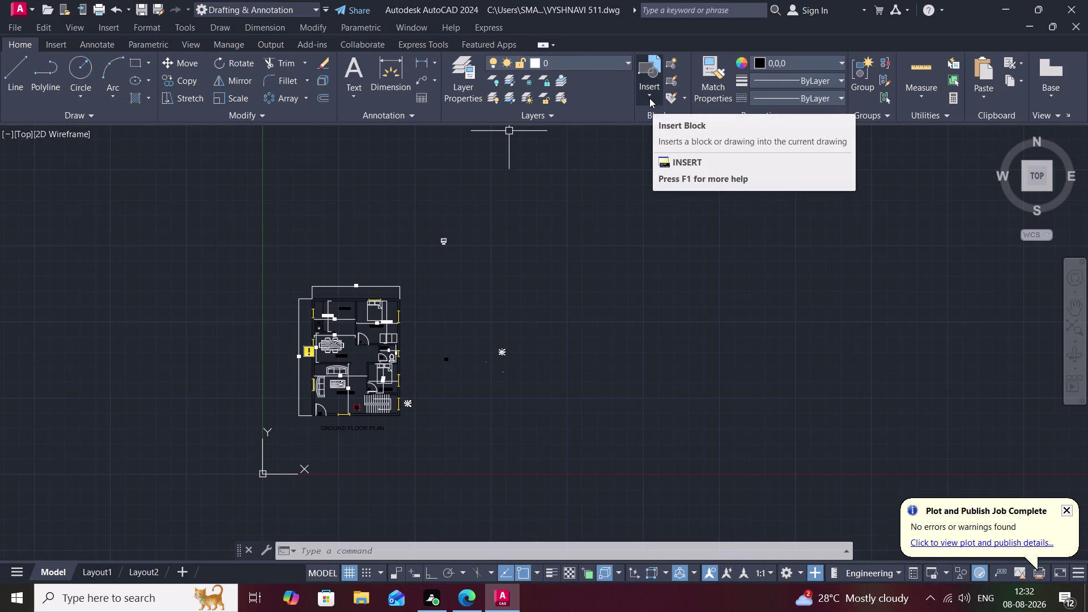
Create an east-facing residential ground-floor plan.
Start the Line command and zoom toward the north-arrow symbol beside the staircase.
scroll(down, 3)
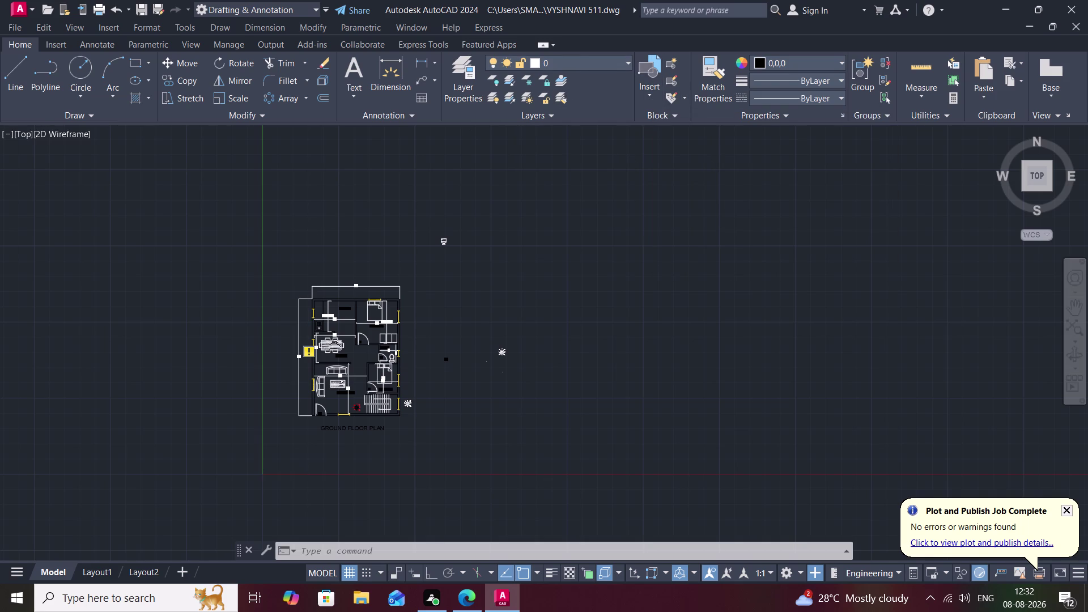
scroll(up, 3)
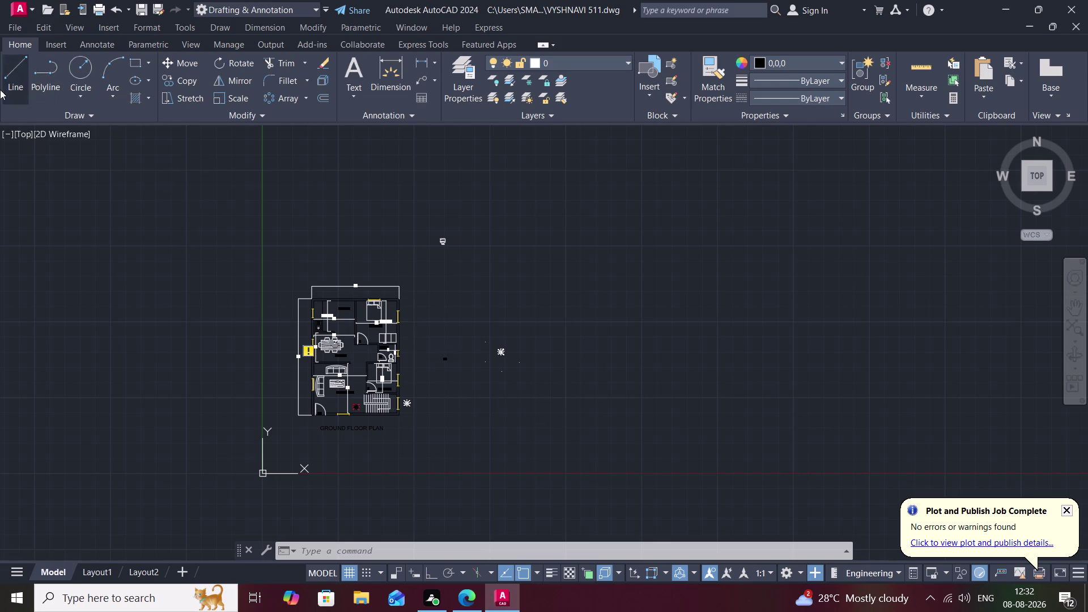
click(8, 72)
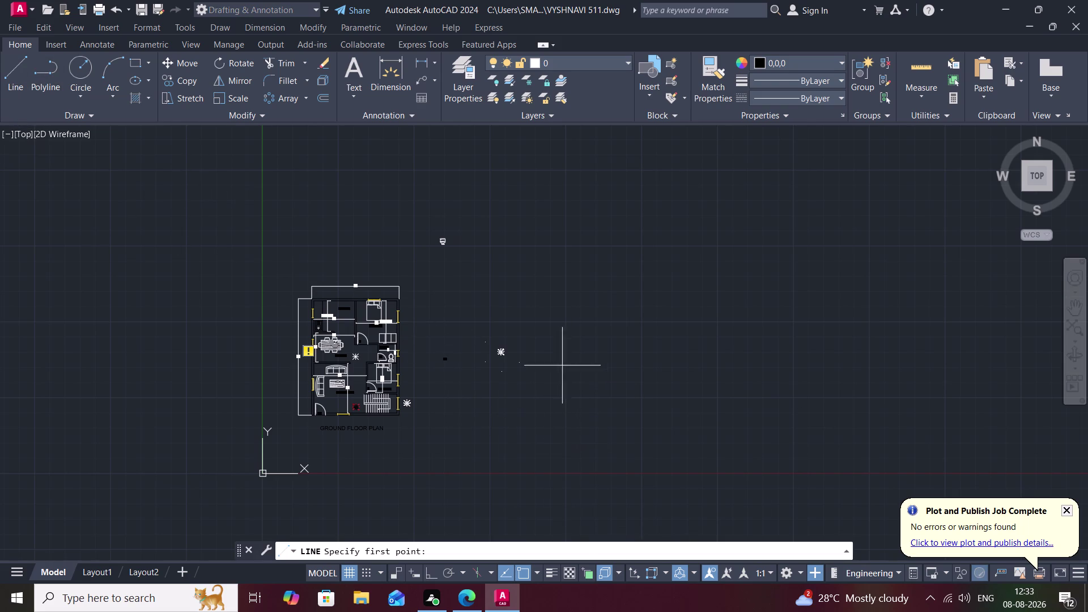
scroll(down, 3)
scroll(up, 3)
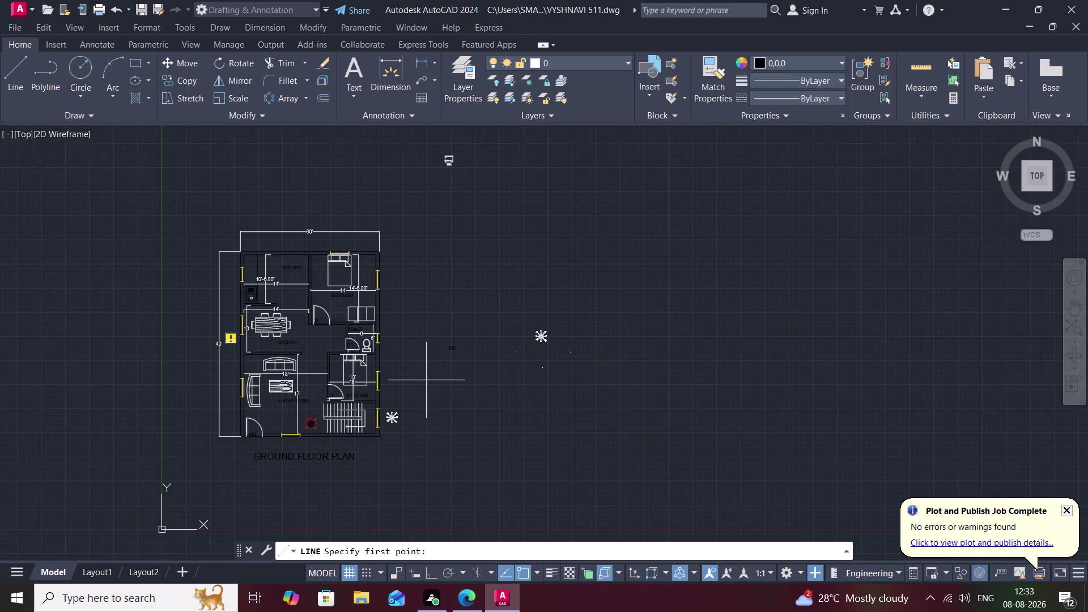
scroll(up, 3)
scroll(up, 3)
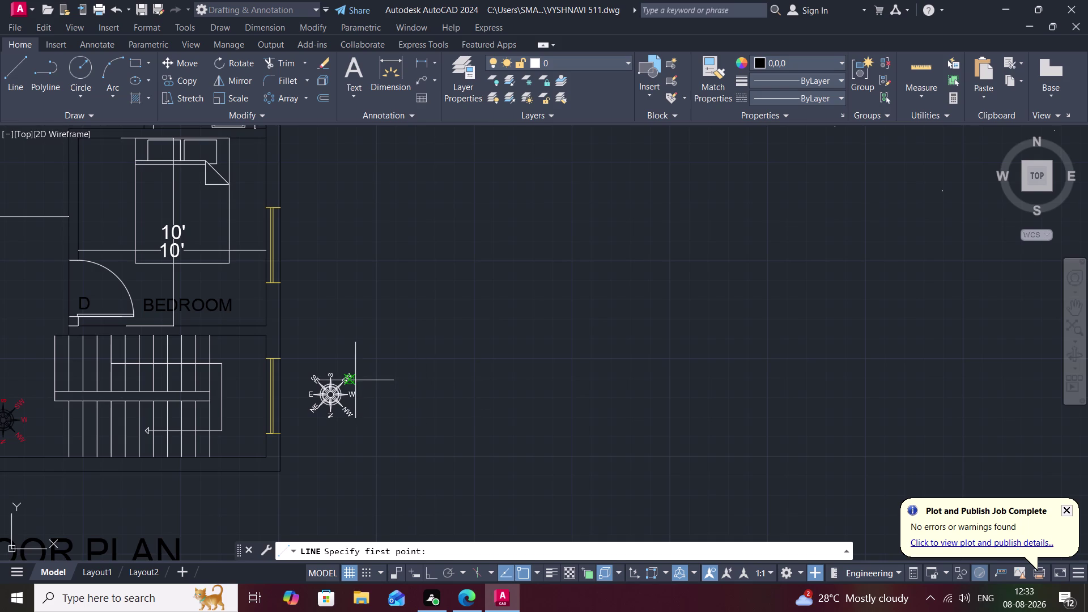
Cancel the unfinished line and make a first attempt at selecting the compass symbol.
drag(296, 375, 296, 374)
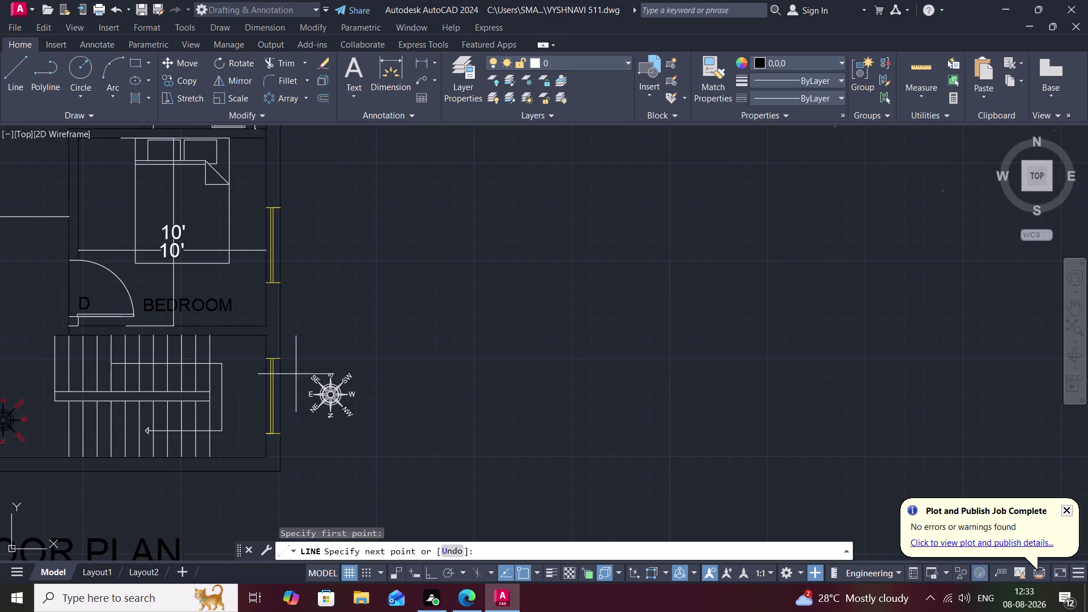
drag(295, 374, 395, 428)
key(Escape)
click(834, 62)
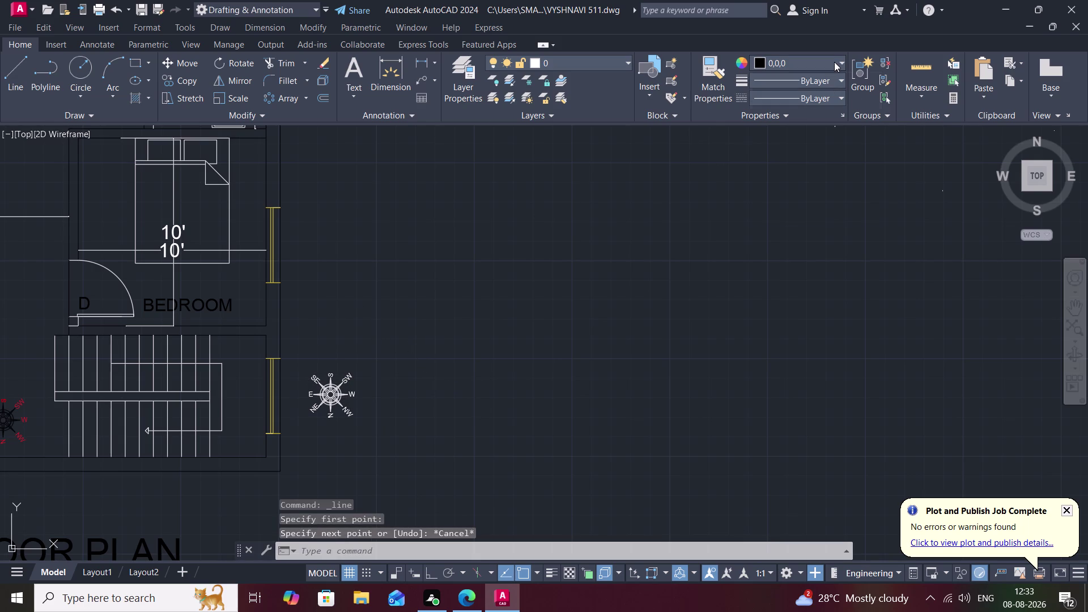
click(757, 85)
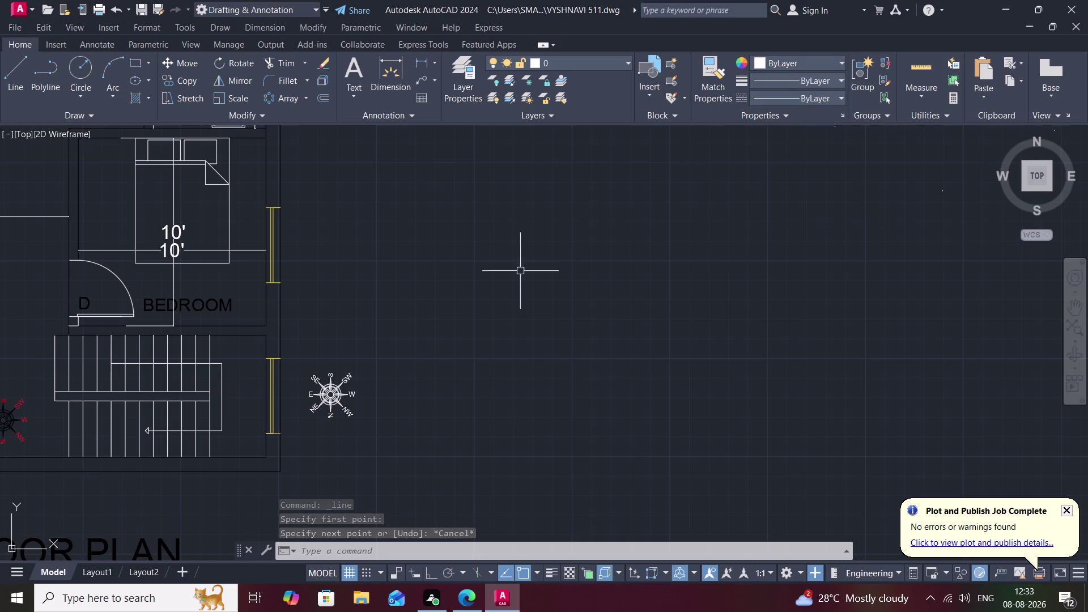
drag(292, 357, 426, 374)
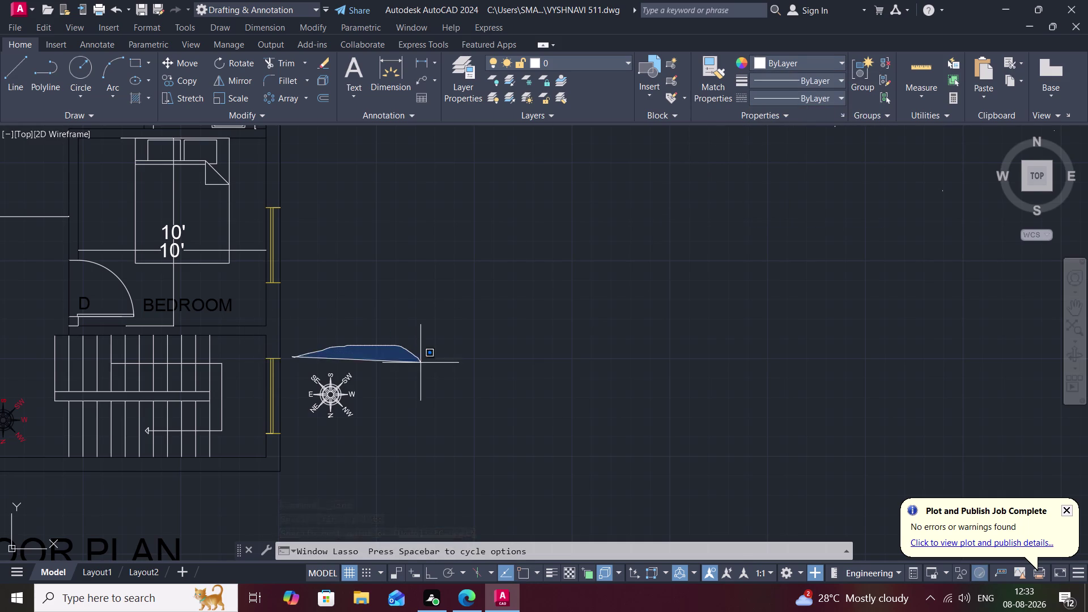
drag(425, 374, 337, 475)
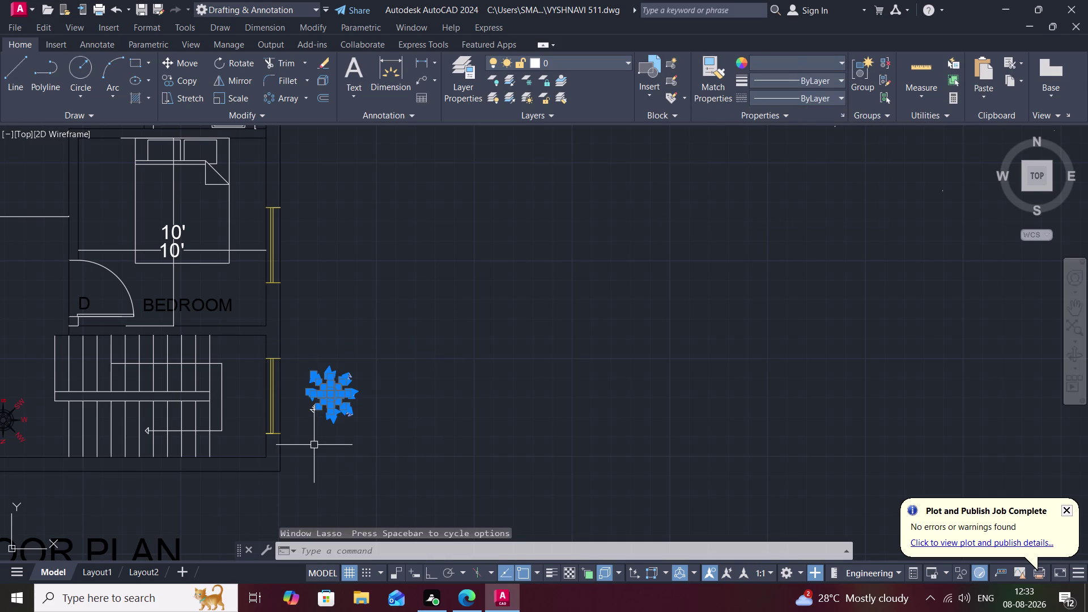
key(Escape)
Lasso-select the compass and rotate it with RO about a picked base point.
drag(298, 367, 394, 341)
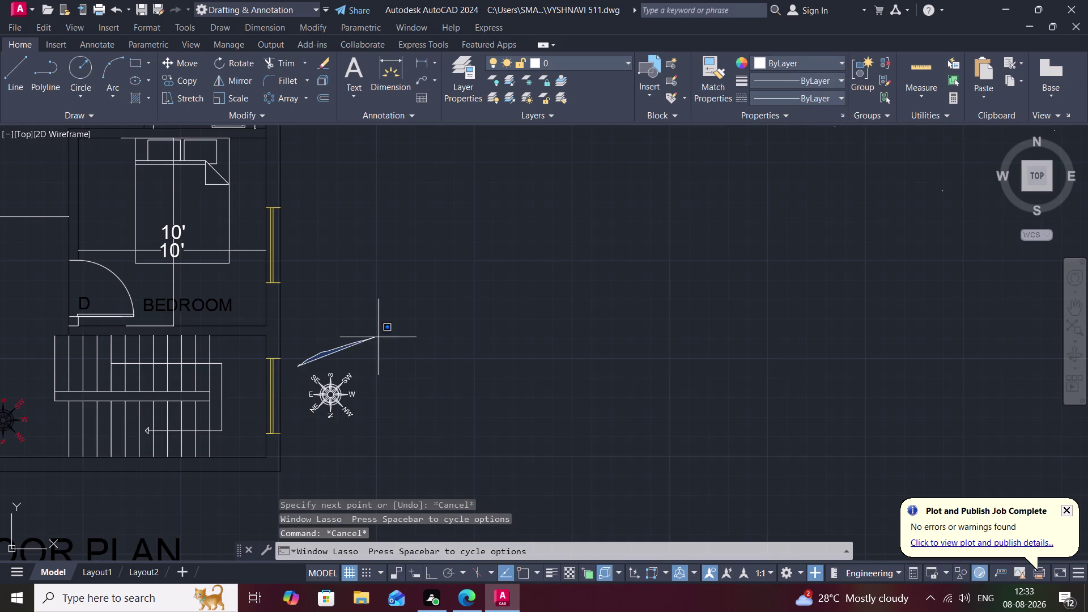
drag(394, 341, 312, 450)
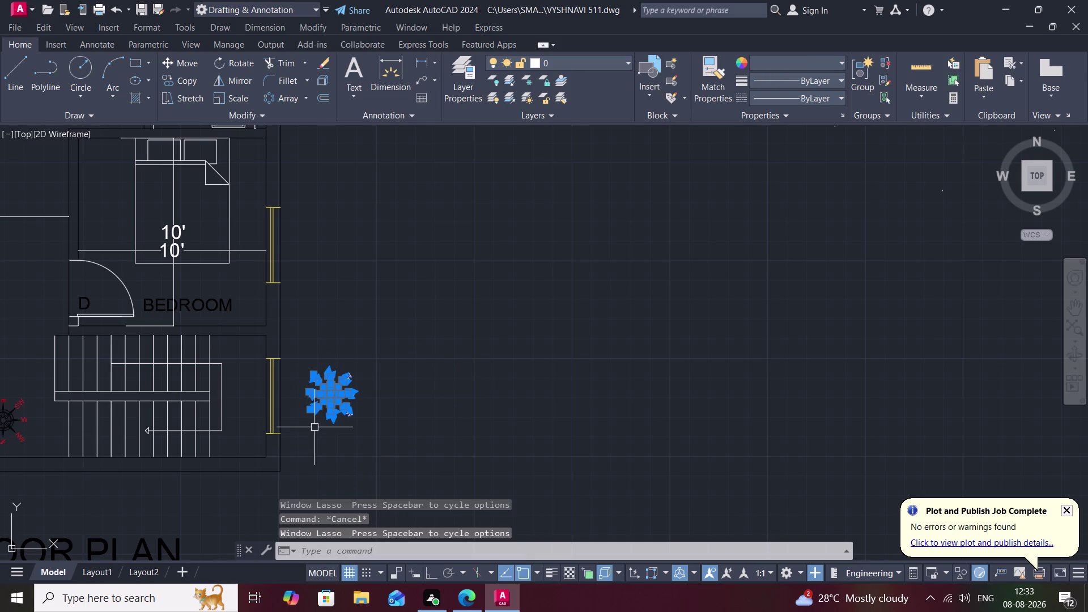
key(r)
key(o)
key(space)
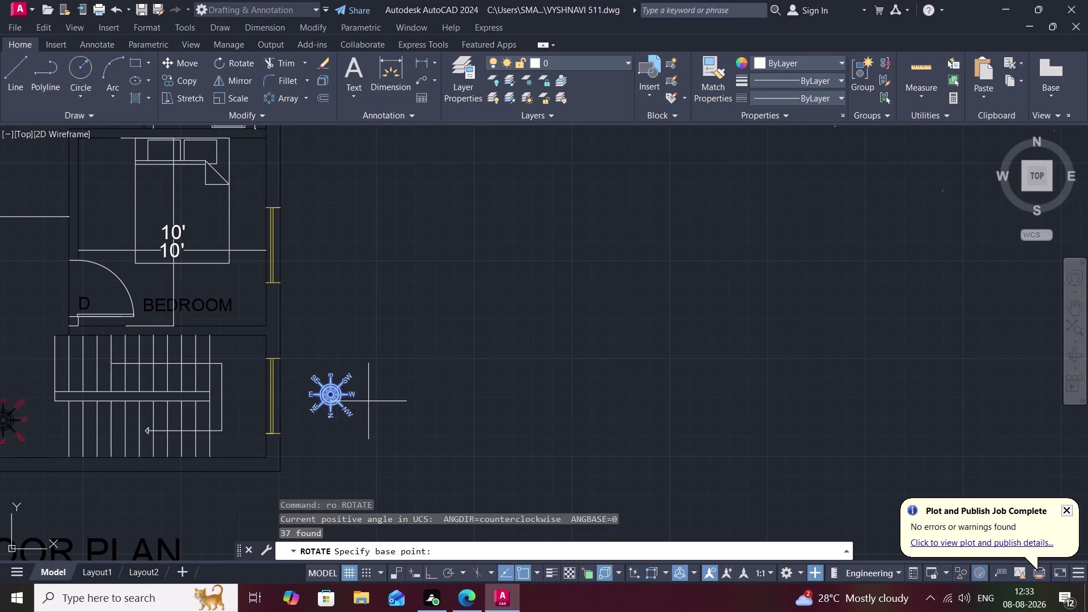
click(351, 395)
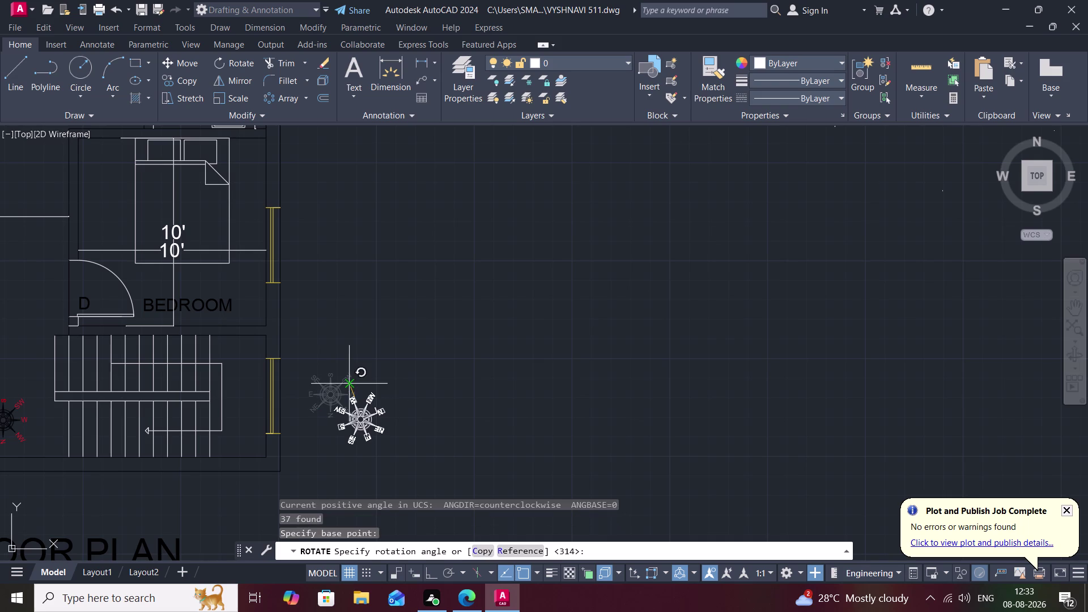
click(351, 353)
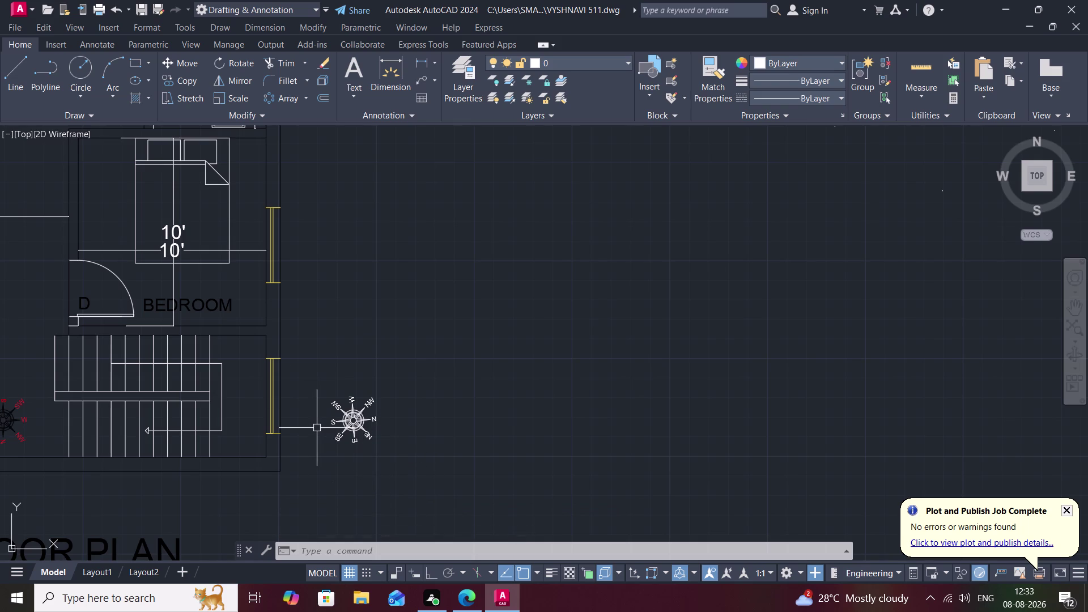
scroll(down, 3)
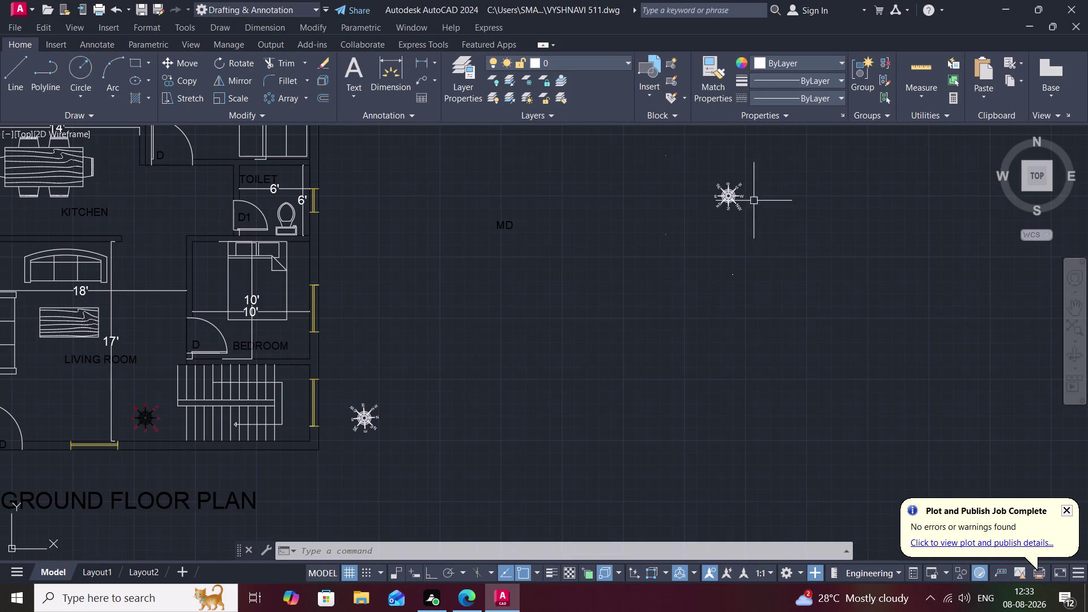
Delete the stray compass symbols near MD.
click(721, 197)
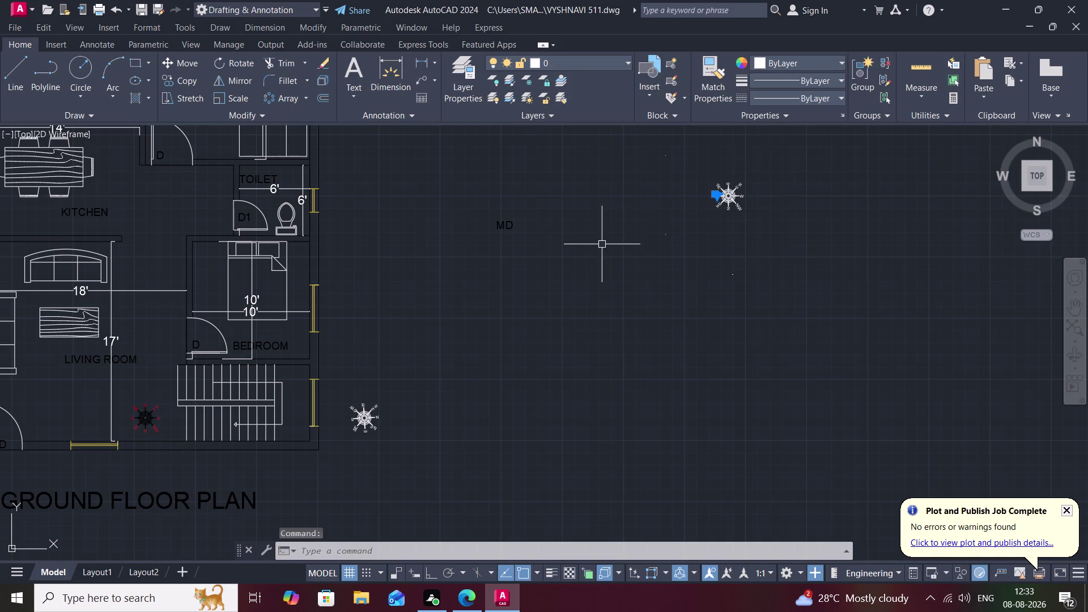
click(507, 227)
key(Delete)
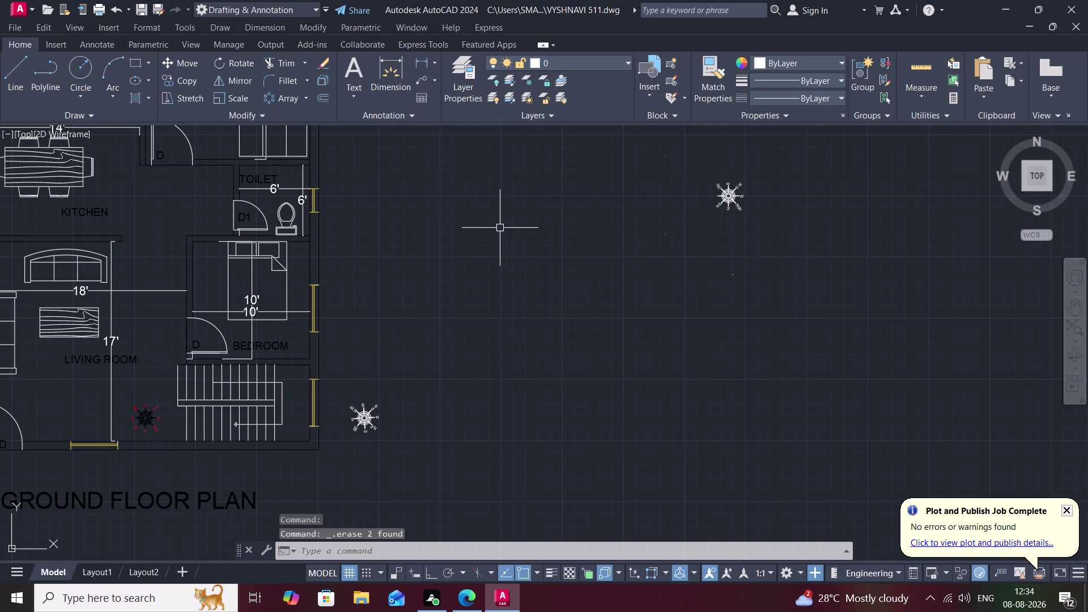
scroll(down, 3)
Reframe the plan and delete the remaining stray symbol right of it.
middle_drag(512, 246, 603, 404)
scroll(down, 3)
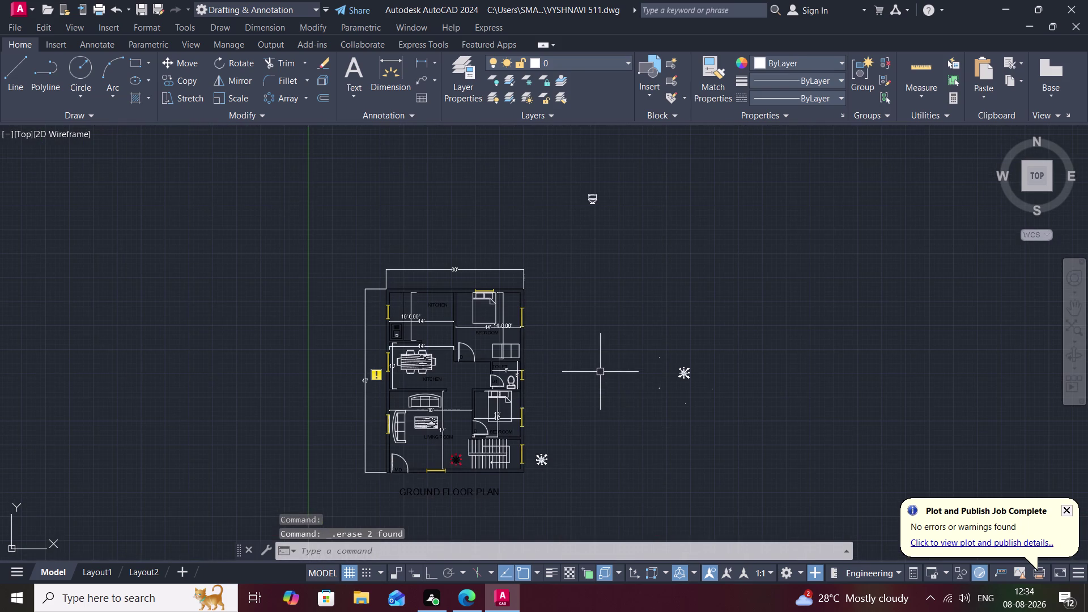
middle_drag(600, 372, 614, 335)
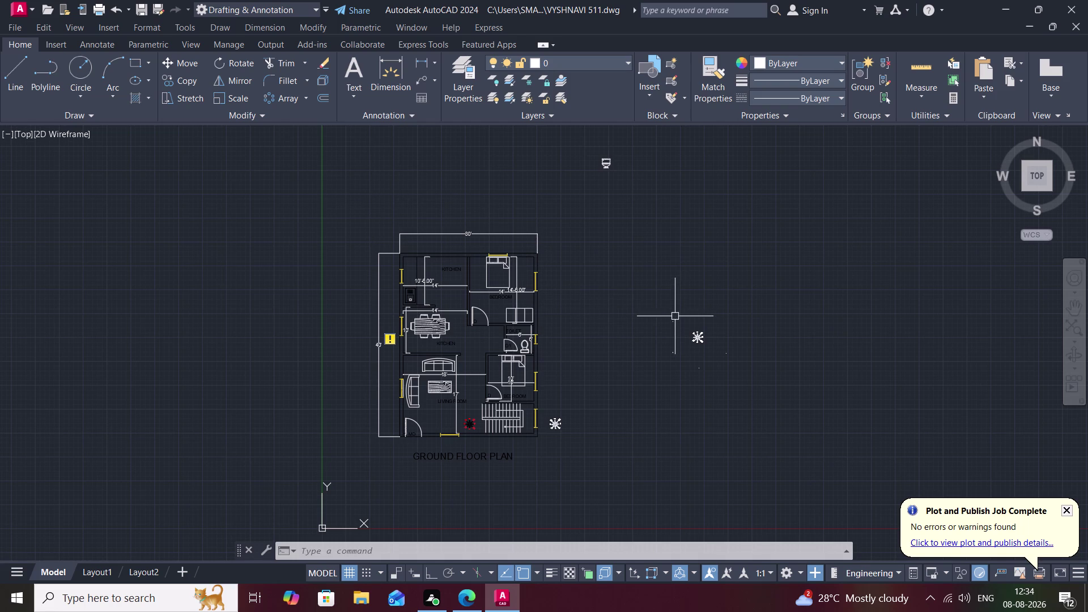
drag(665, 315, 654, 414)
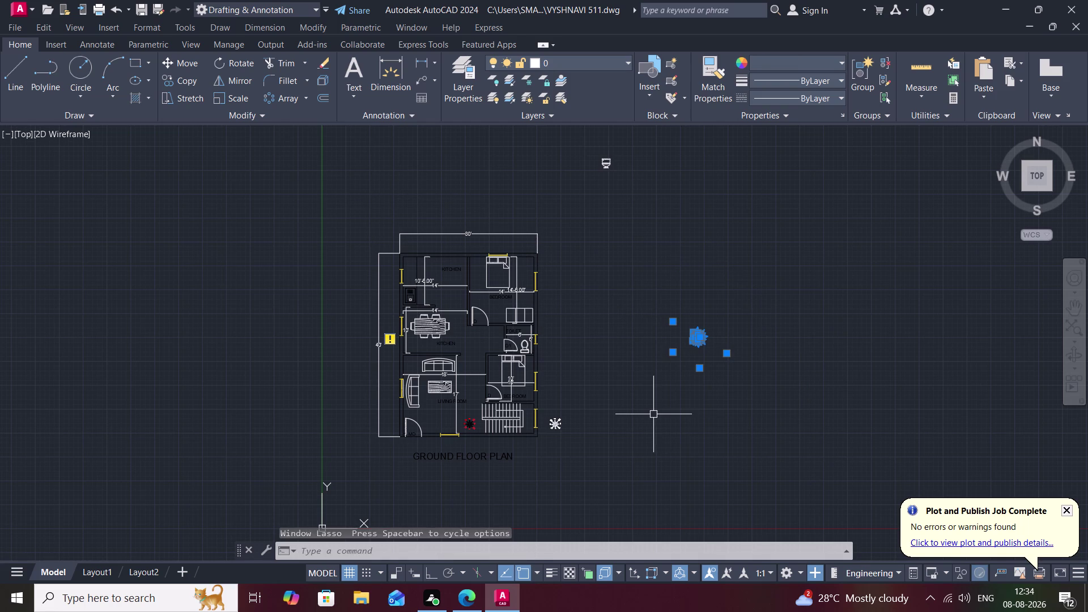
key(Delete)
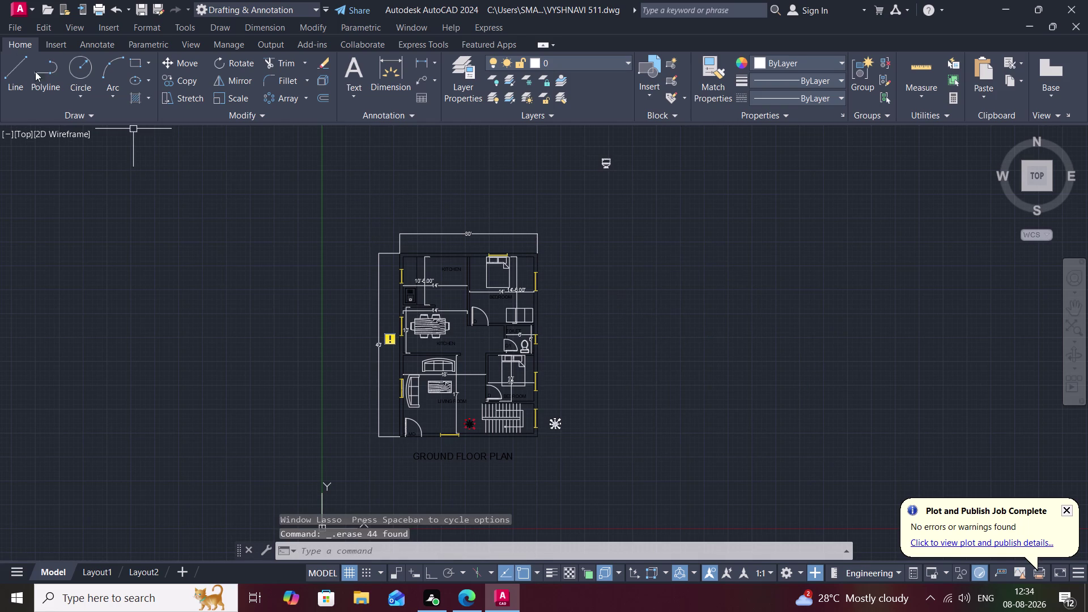
click(143, 66)
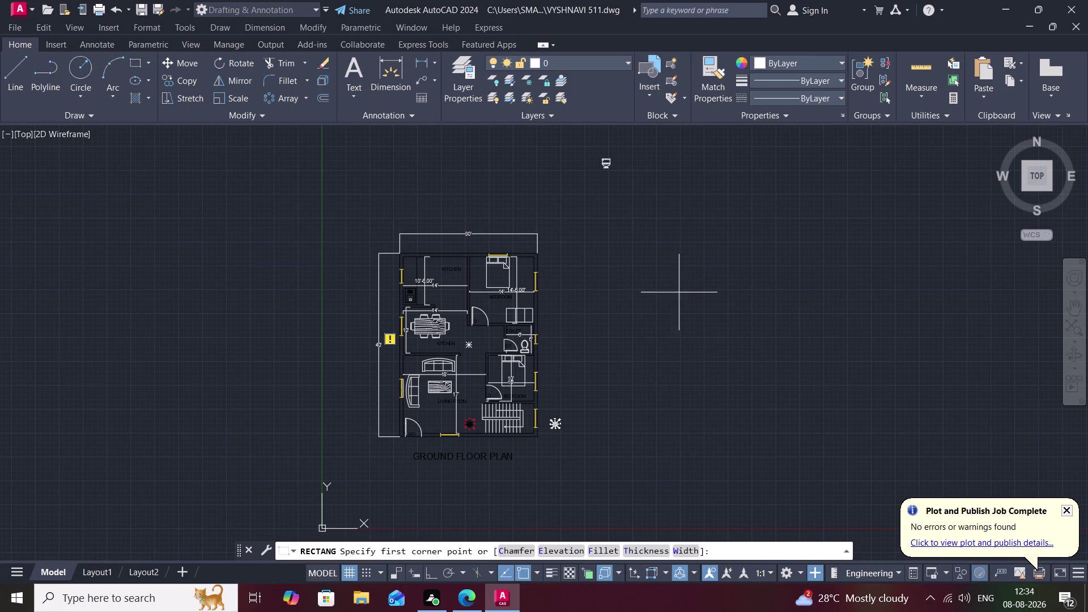
Draw a 30 by 40 rectangle by dimensions right of the floor plan.
click(583, 252)
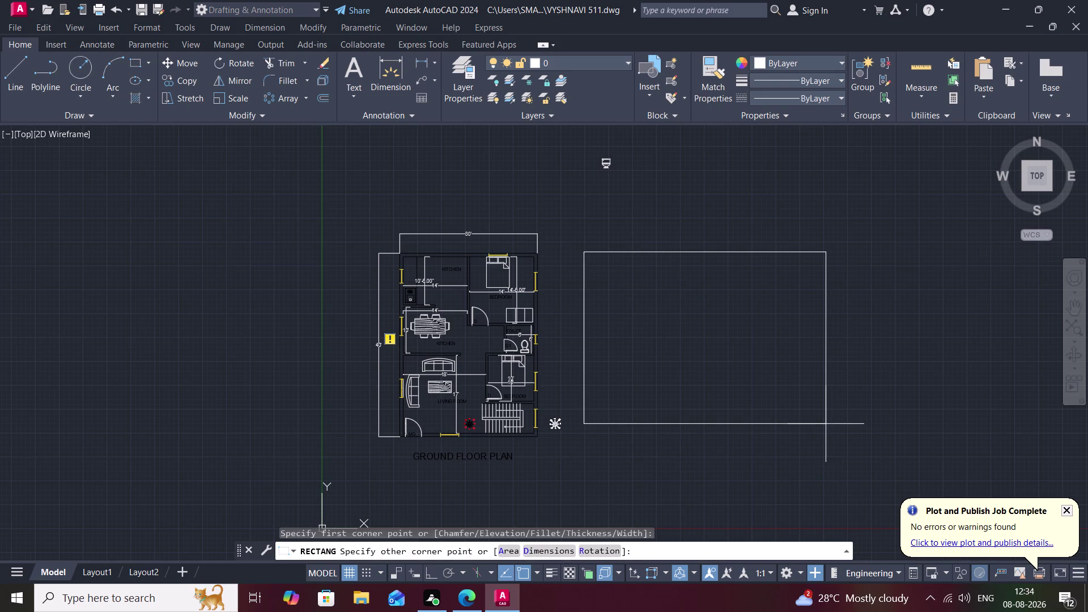
text(d)
key(space)
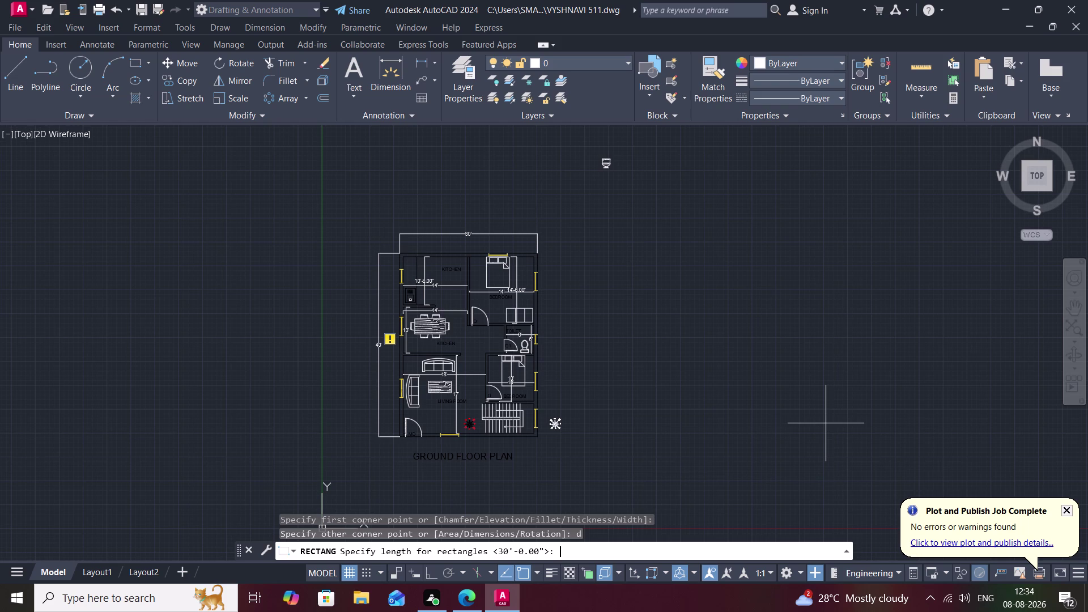
key(space)
key(space)
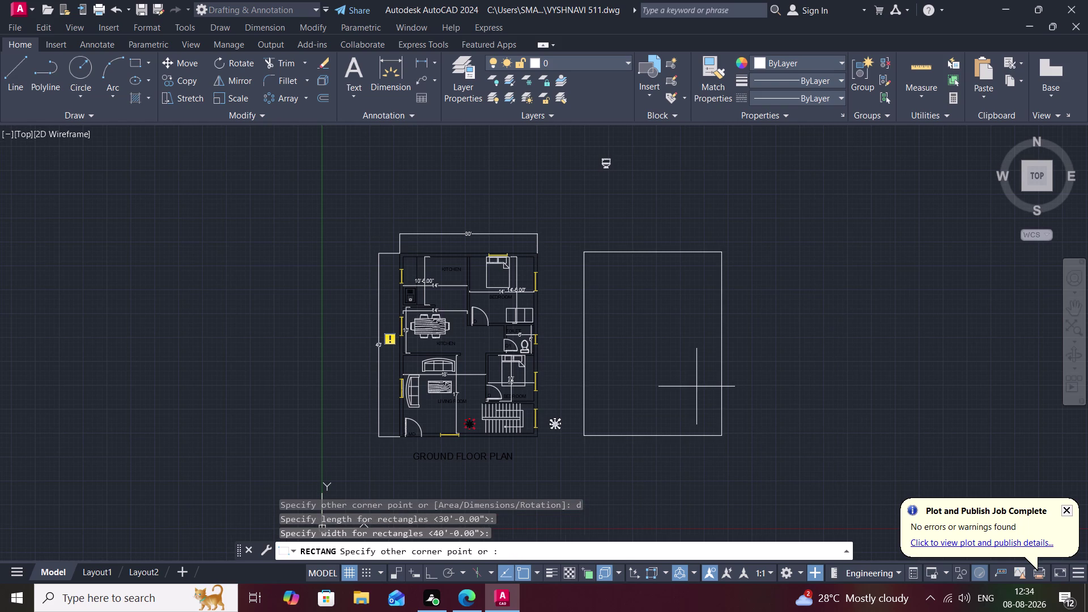
click(676, 378)
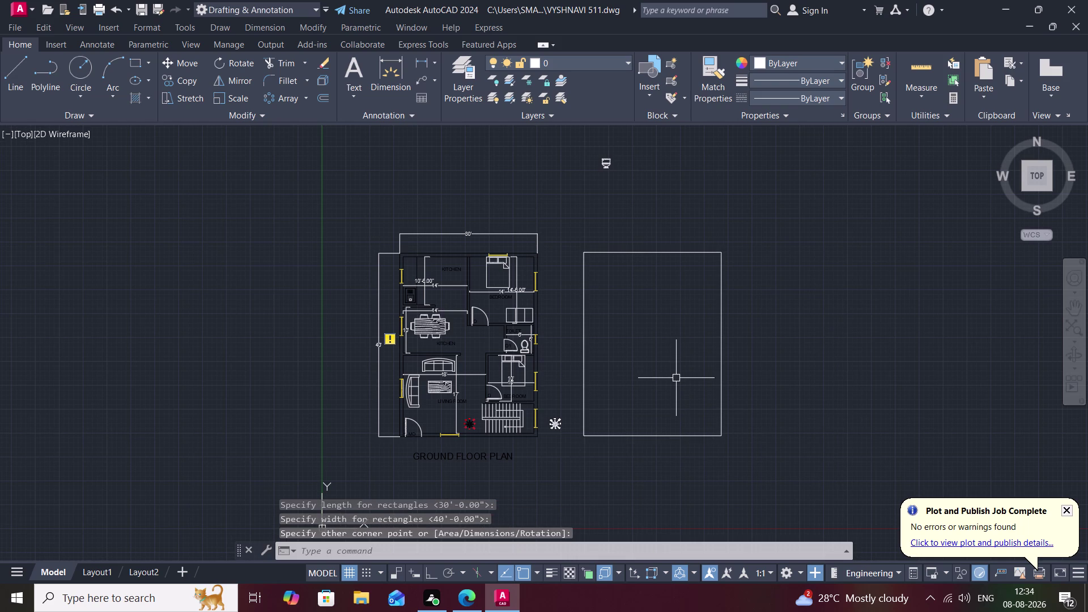
text(o)
key(space)
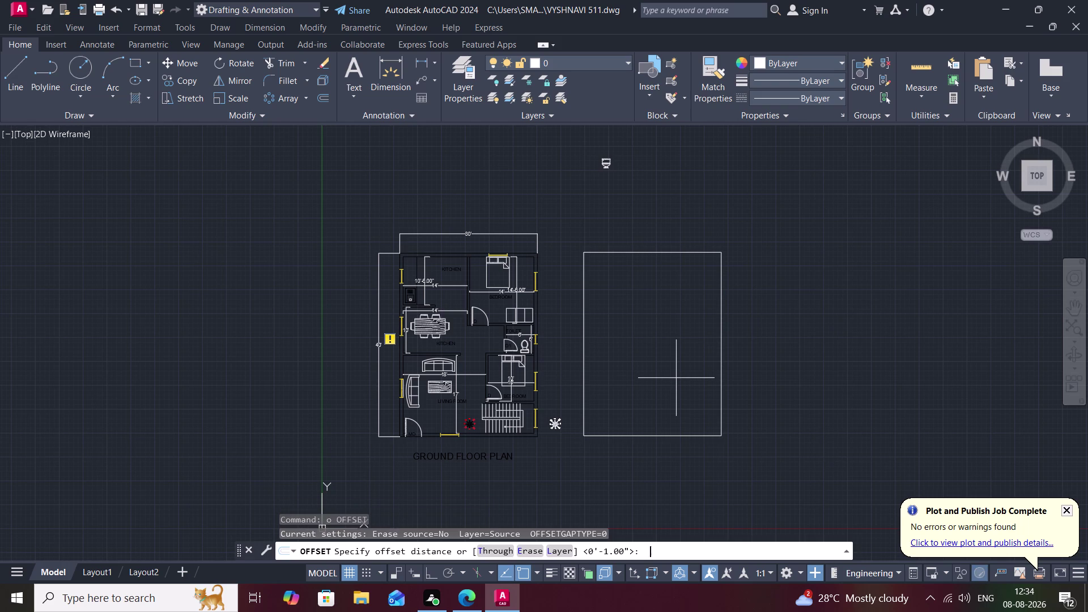
Offset the rectangle 9 inches inward to create the inner boundary.
key(9)
key(shift+quotedbl)
key(space)
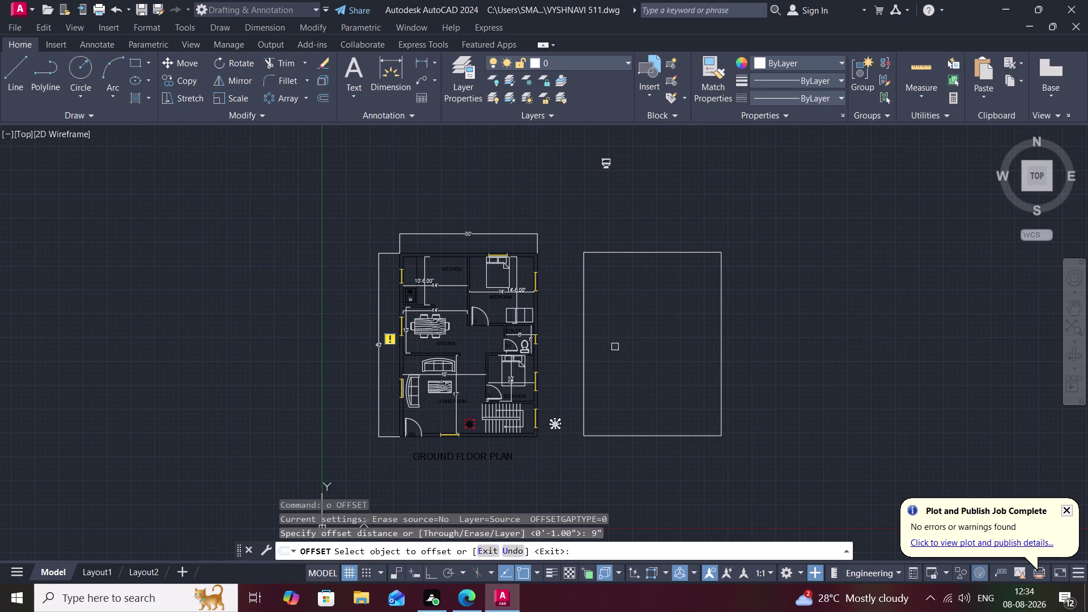
click(583, 341)
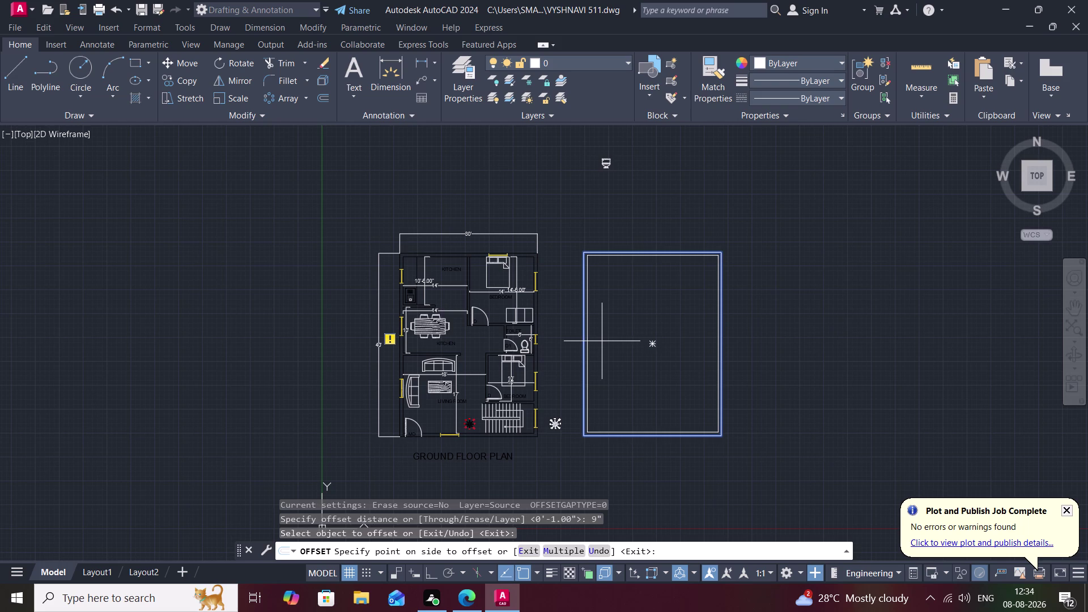
click(602, 341)
Recentre the view over both drawings and cancel the still-running offset.
scroll(up, 3)
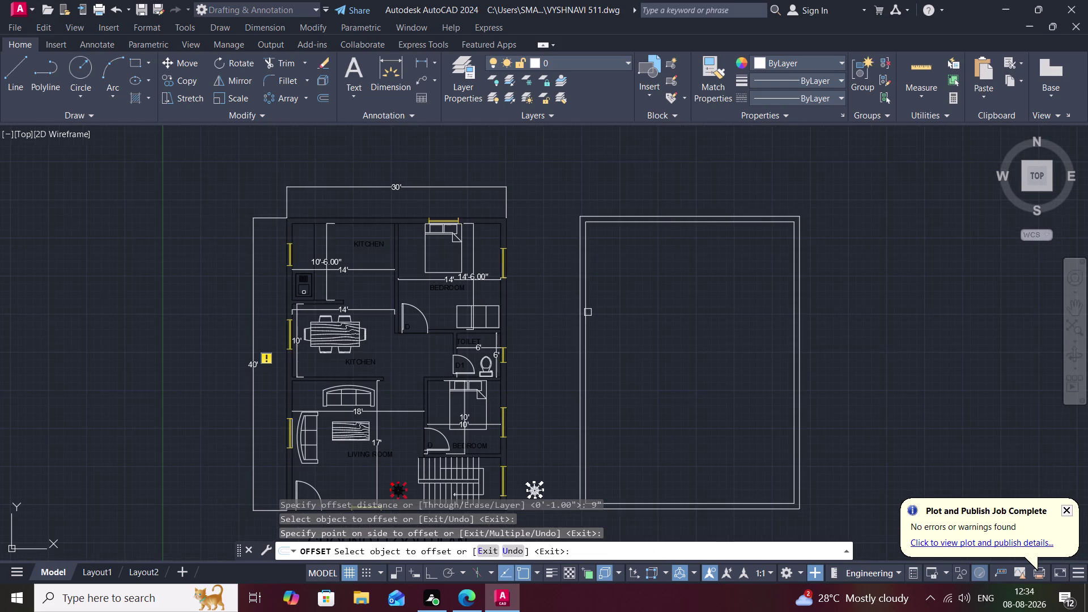
middle_drag(595, 310, 569, 290)
scroll(up, 3)
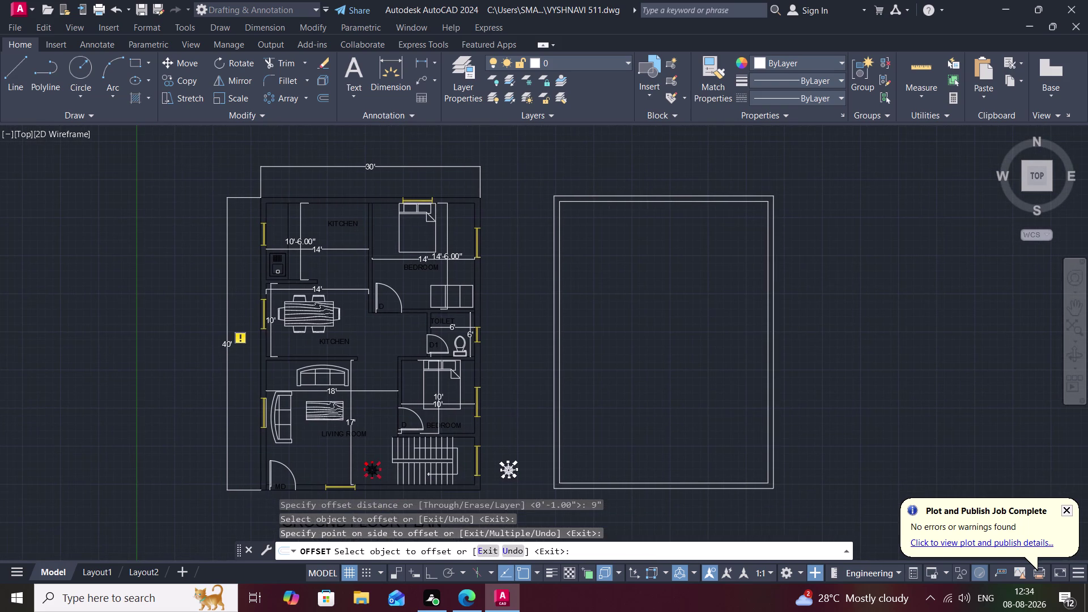
scroll(down, 3)
middle_drag(700, 294, 699, 271)
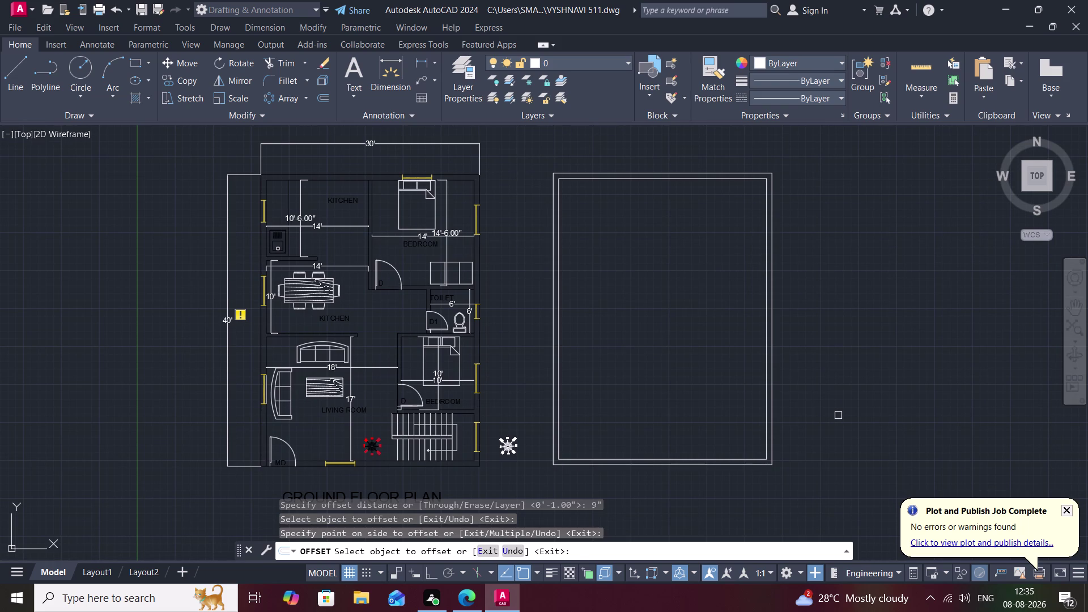
text(br)
key(space)
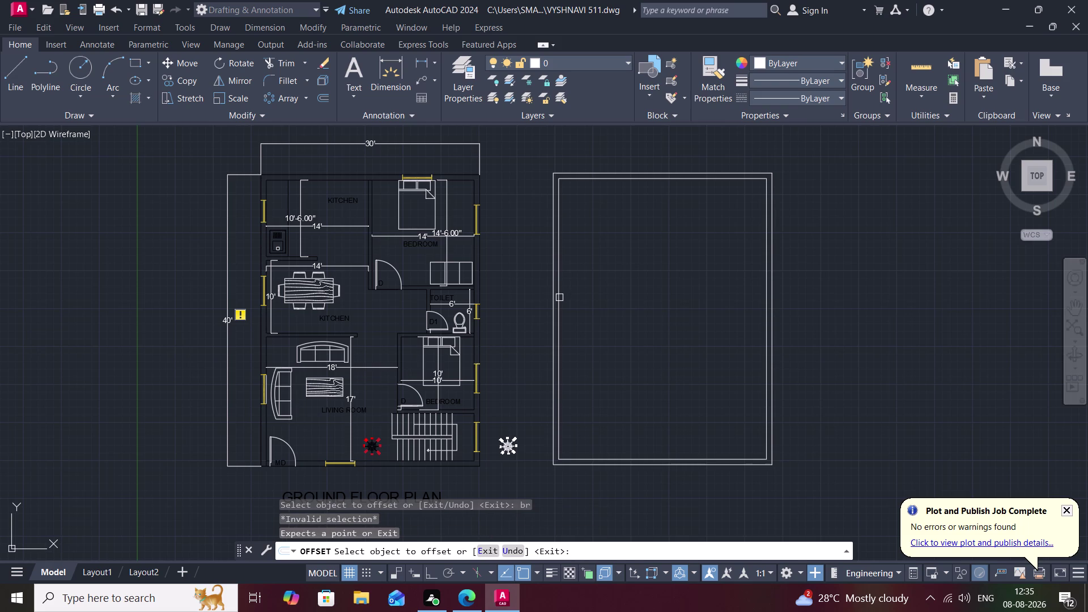
key(Escape)
Launch BREAKATPOINT and break the inner rectangle at its top-left corner.
key(b)
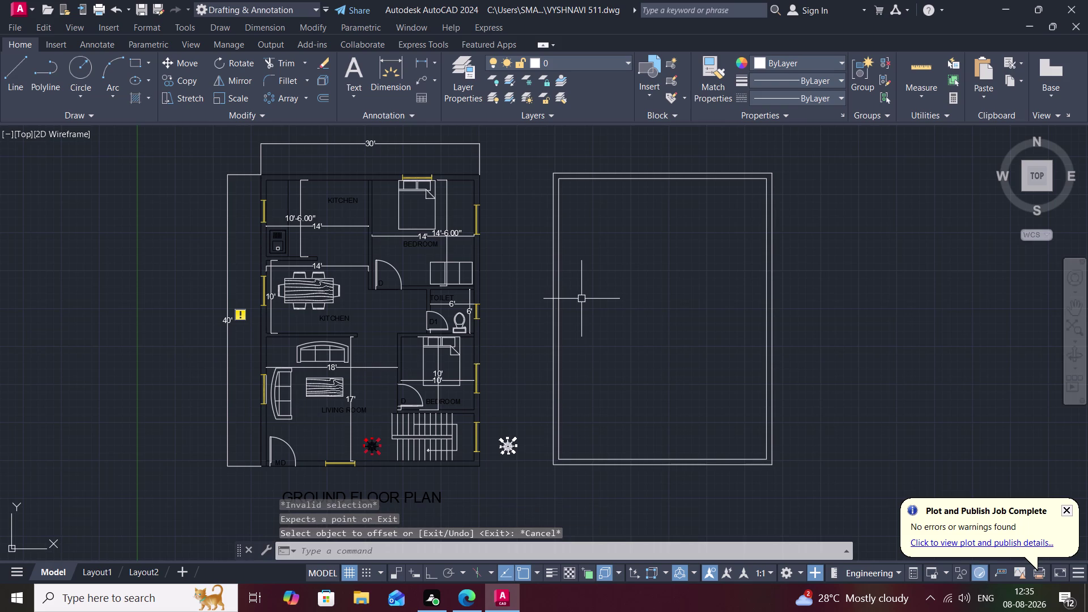
key(r)
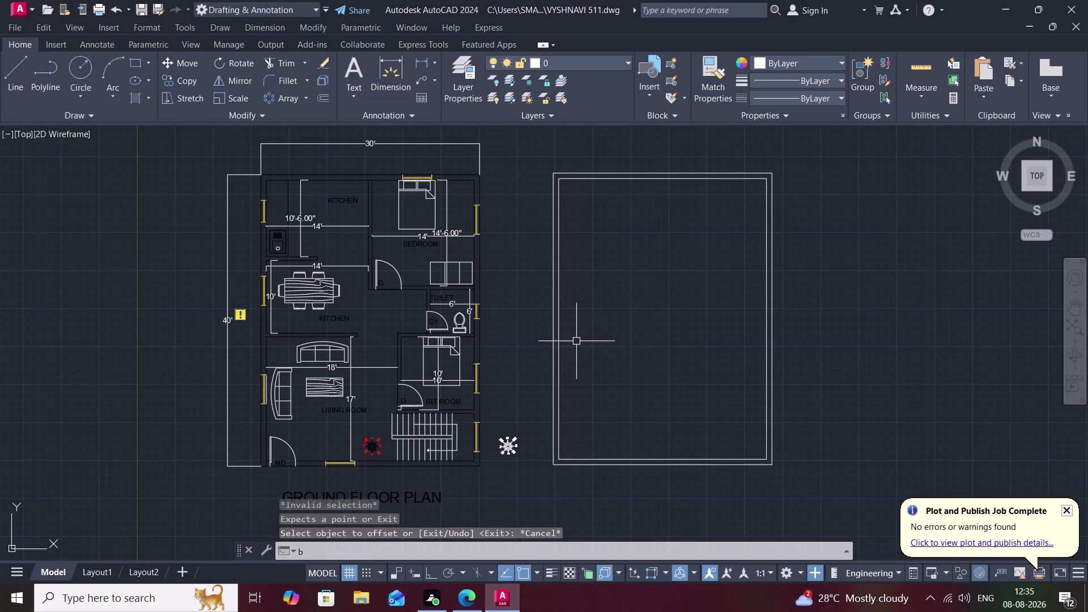
click(358, 557)
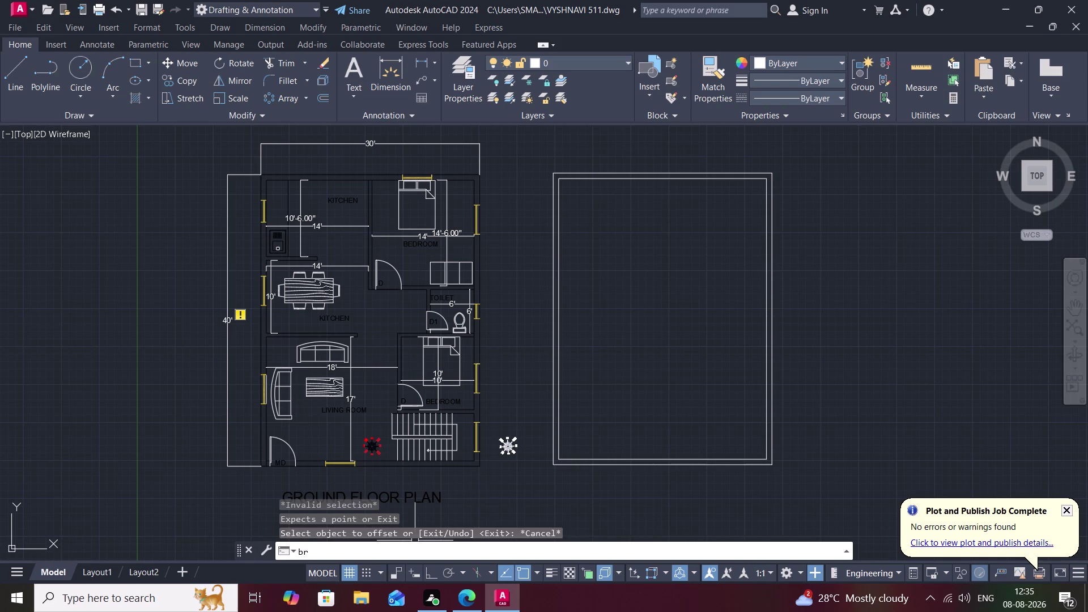
key(e)
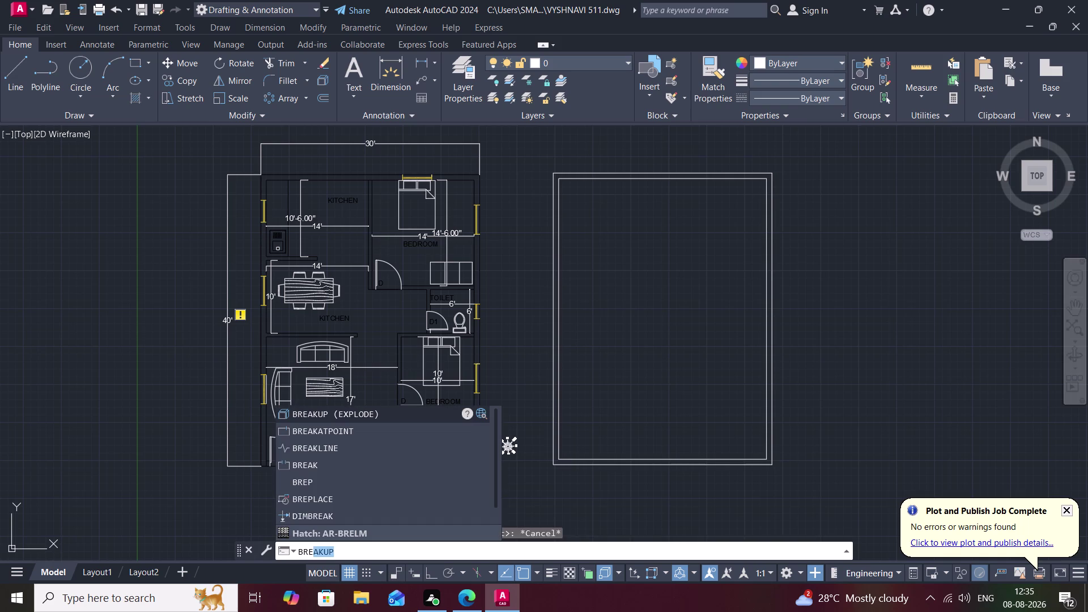
text(ak)
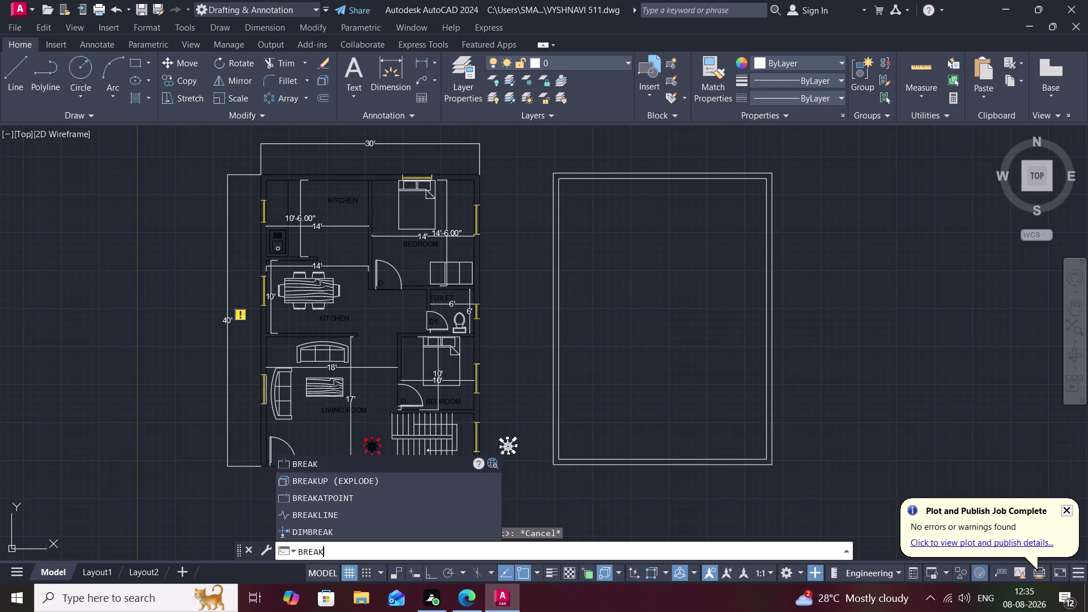
click(356, 500)
click(558, 420)
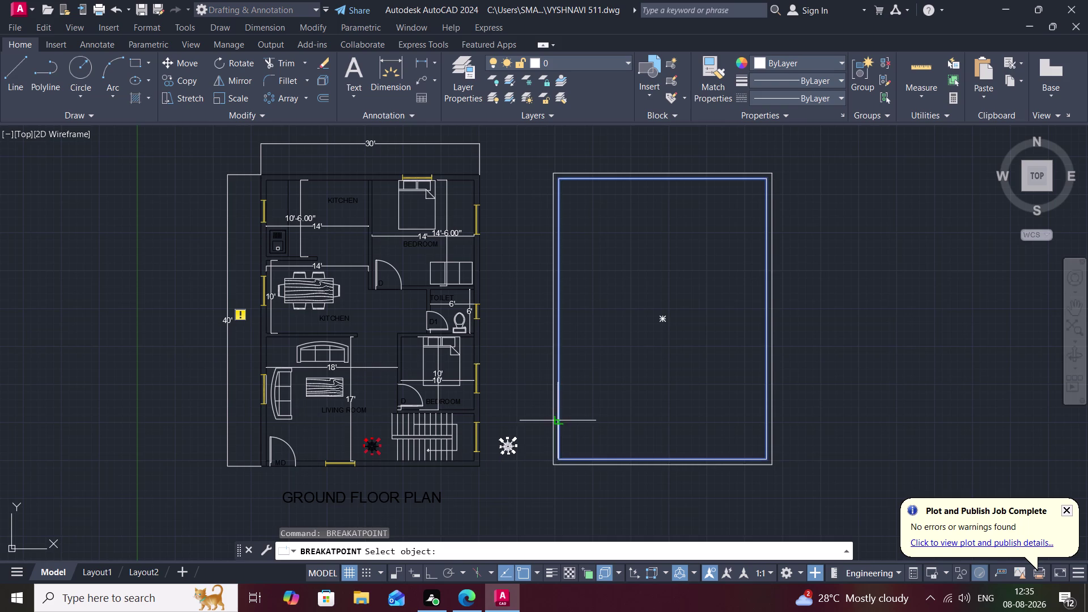
click(557, 179)
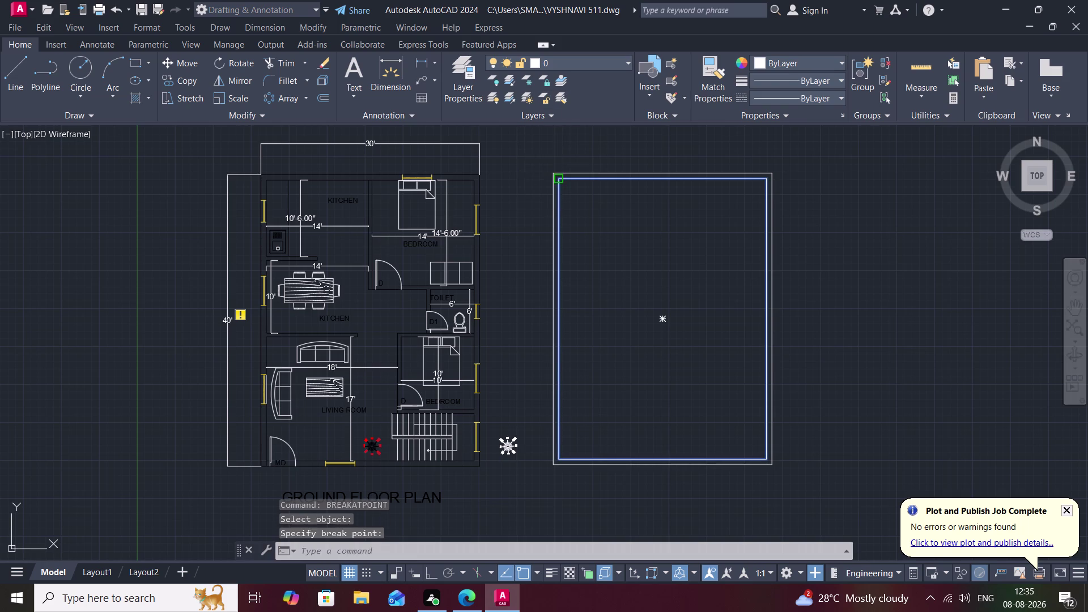
Break the inner rectangle at its top-right and bottom-right corners.
key(space)
click(600, 178)
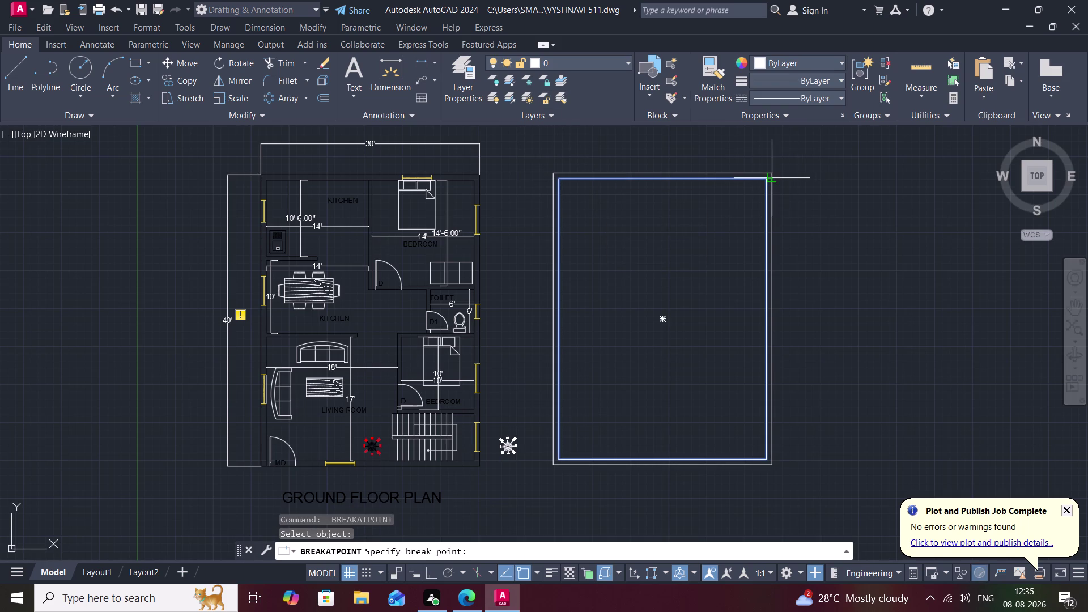
click(761, 183)
key(space)
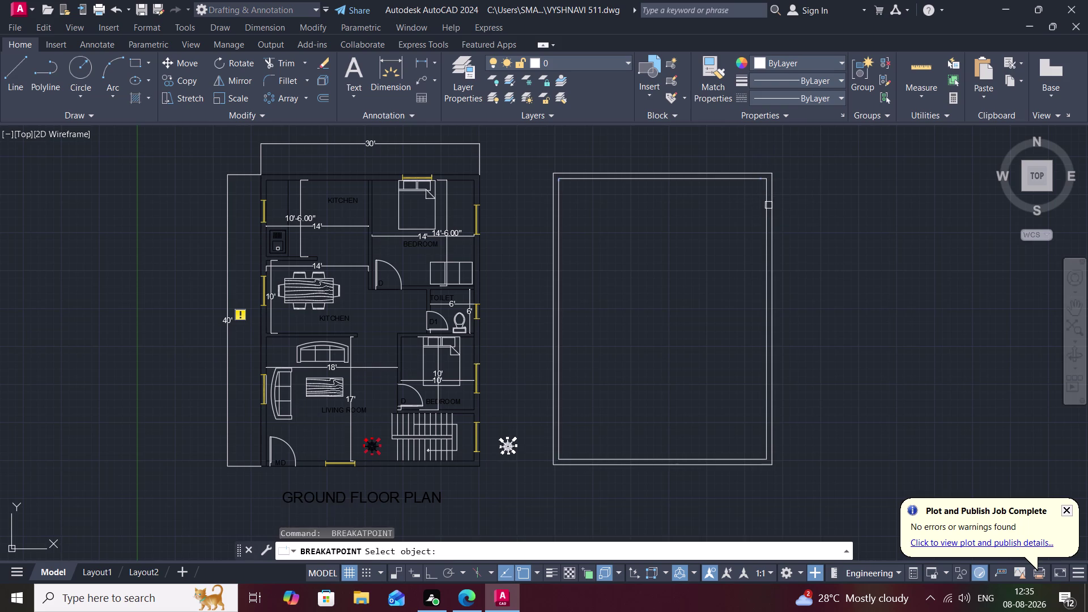
click(769, 205)
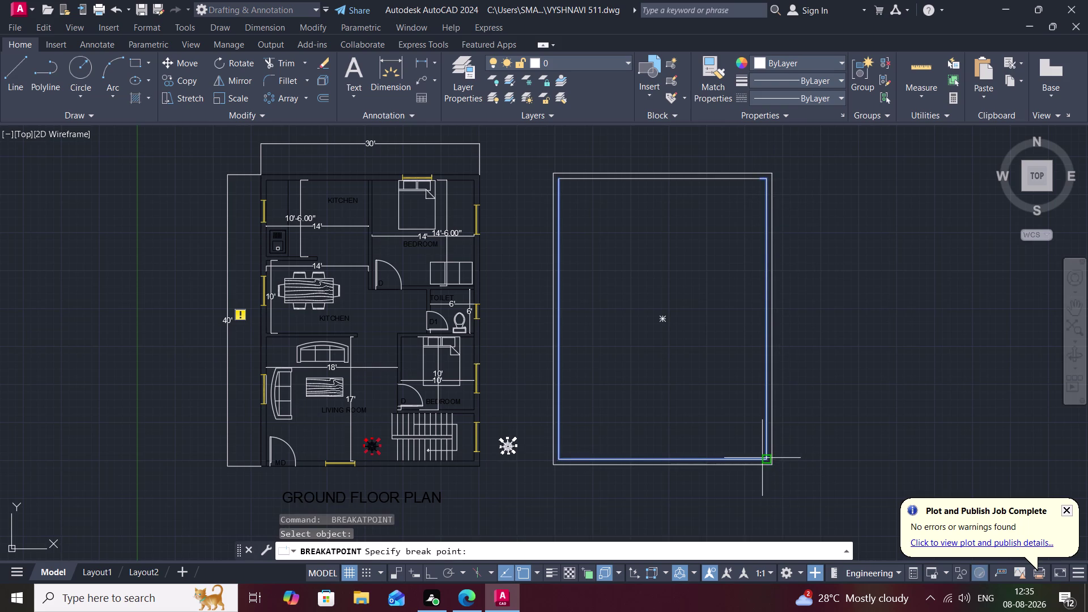
click(762, 458)
Break the inner line again at the top-right corner and reframe the view.
key(space)
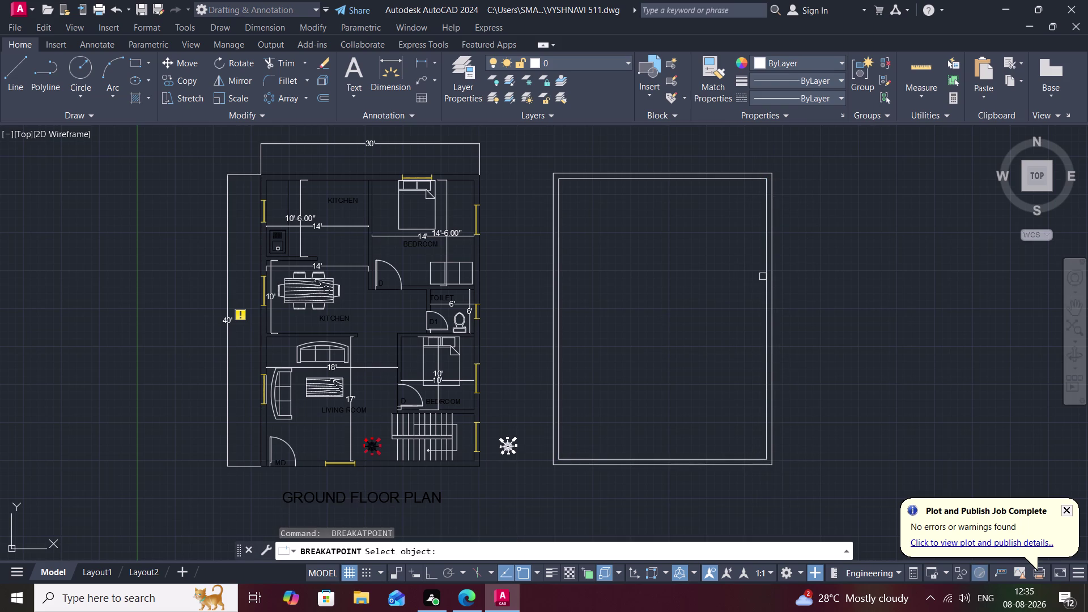
click(767, 280)
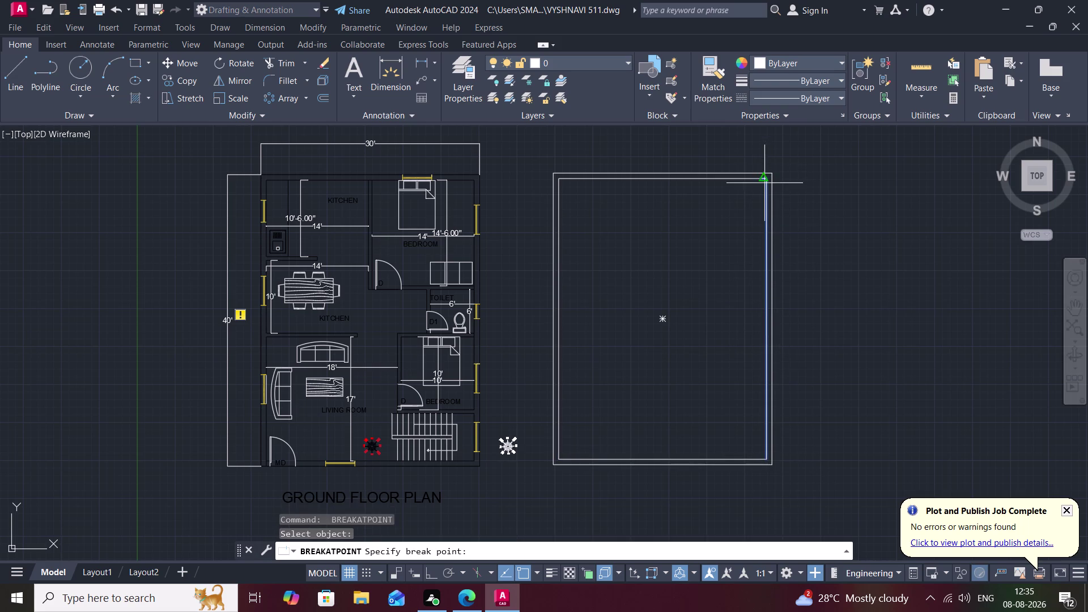
scroll(up, 3)
click(766, 152)
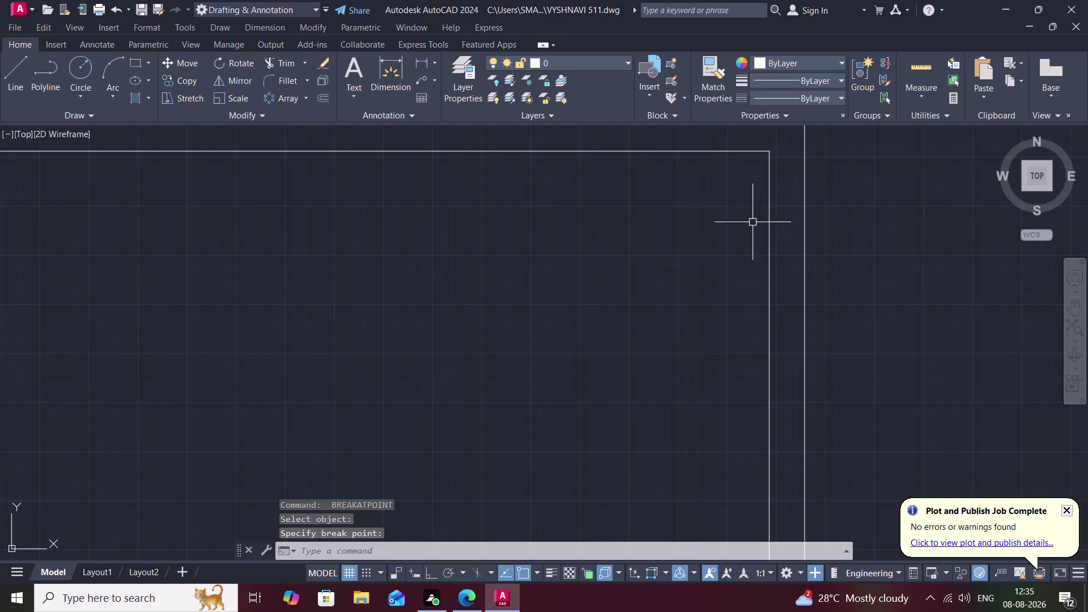
key(space)
scroll(down, 3)
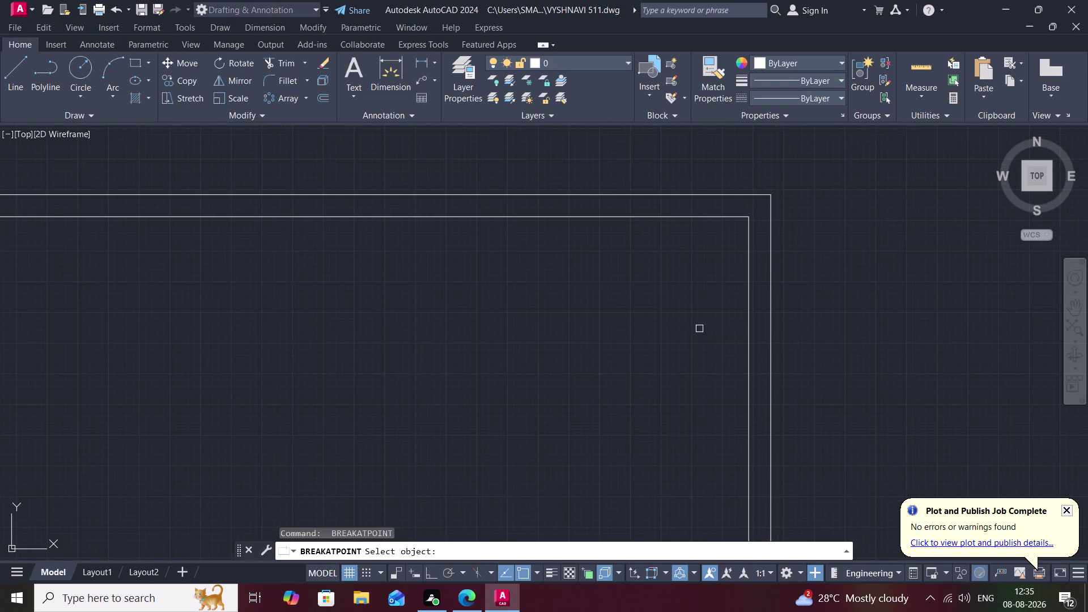
middle_drag(704, 329, 875, 272)
scroll(down, 3)
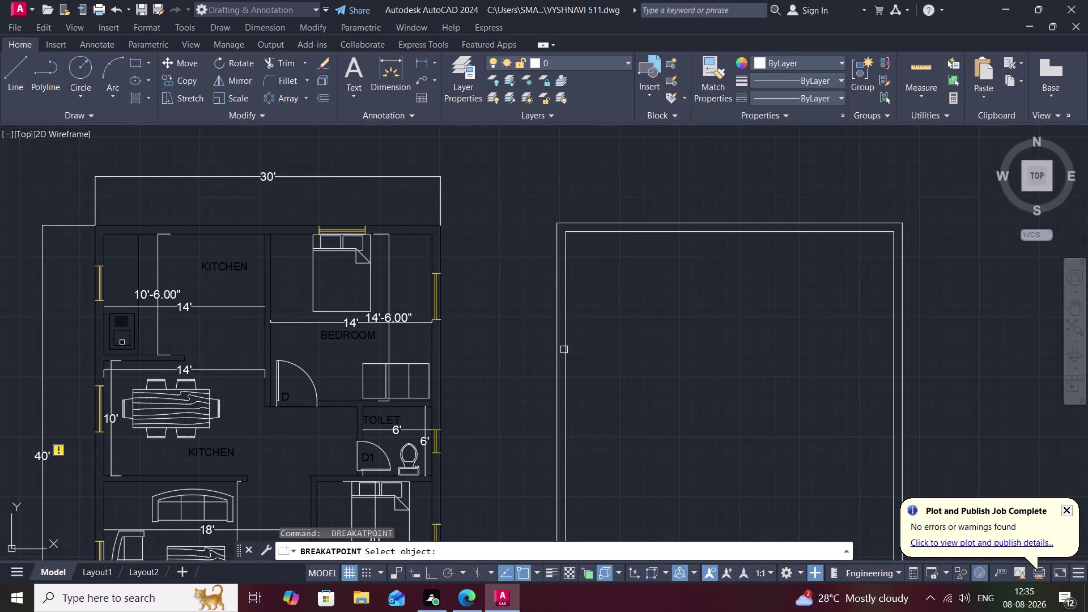
Break the inner line at its bottom-left corner, then cancel the last break.
click(566, 352)
middle_drag(617, 339, 602, 125)
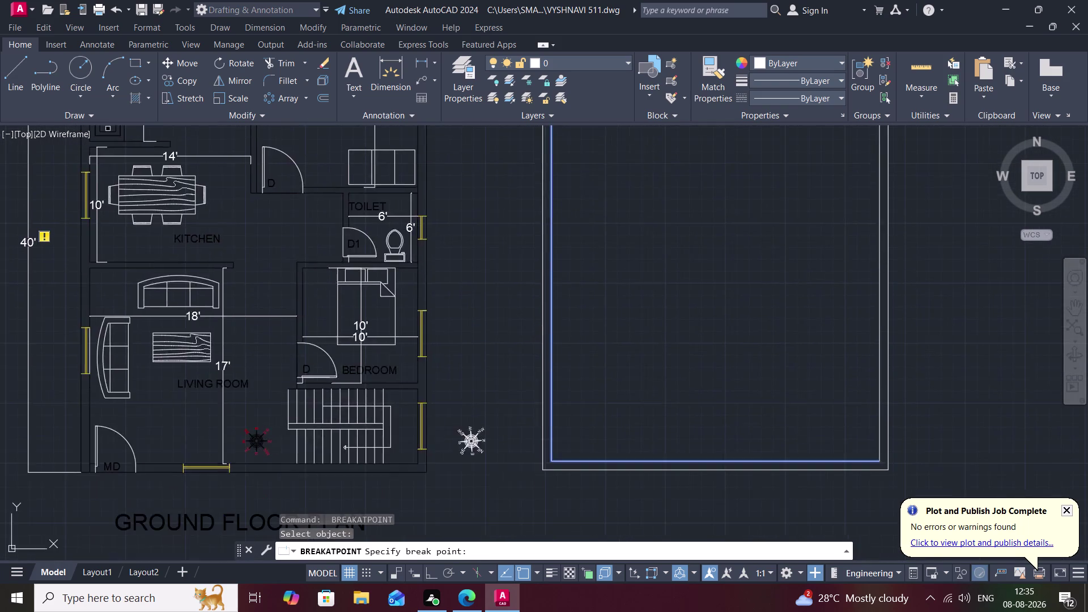
scroll(down, 3)
scroll(up, 3)
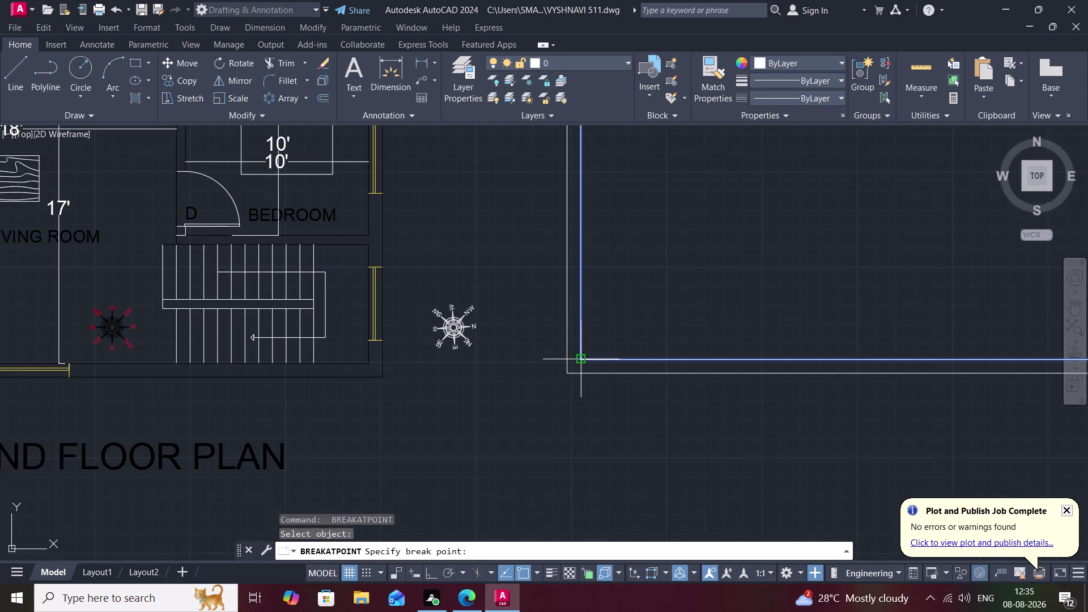
click(580, 358)
scroll(down, 3)
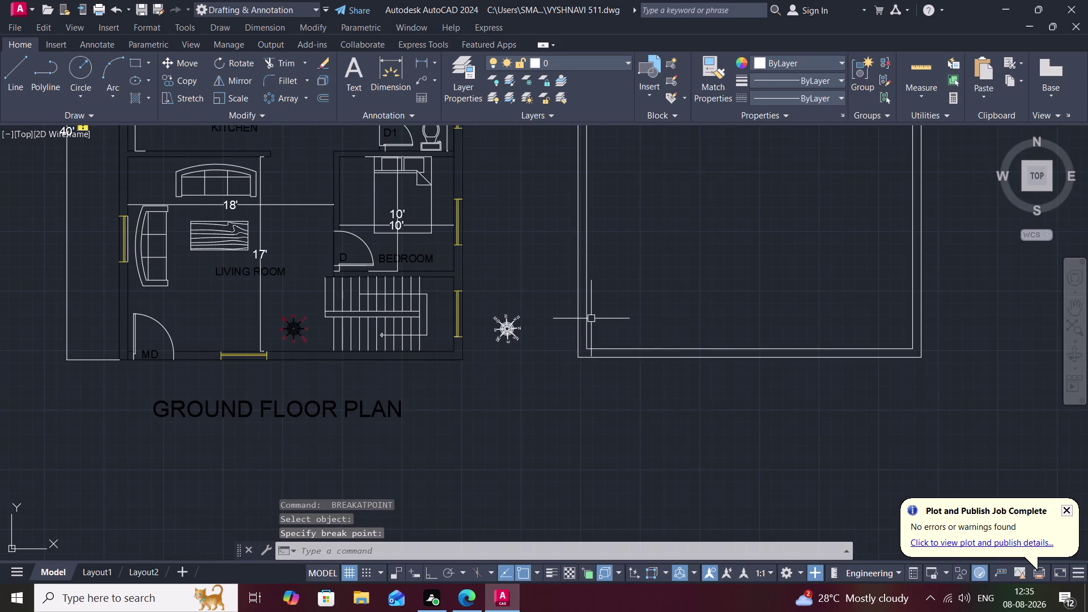
key(space)
click(585, 313)
scroll(down, 3)
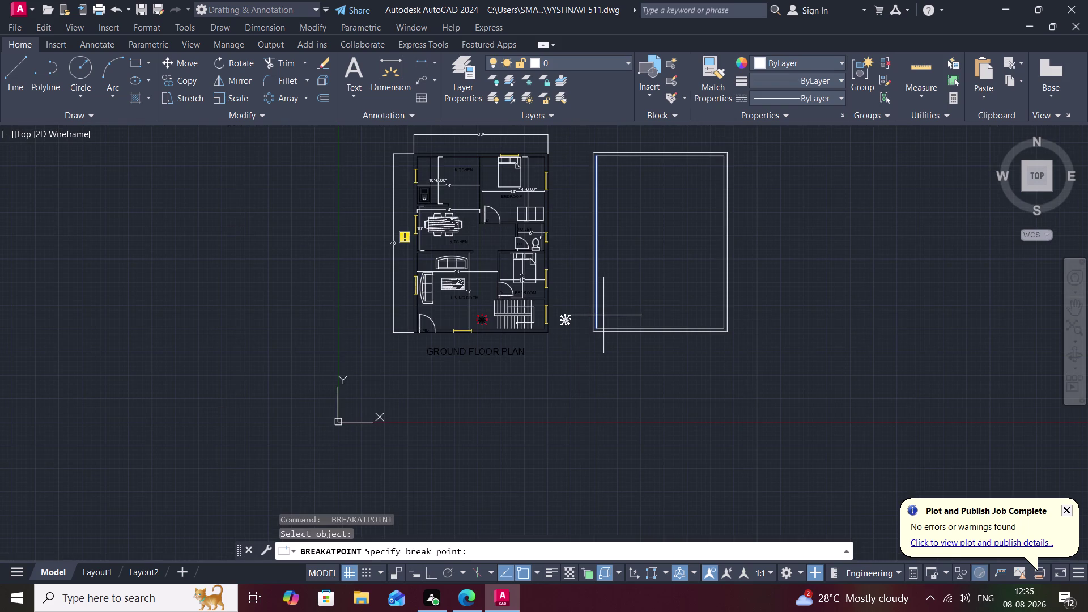
key(Escape)
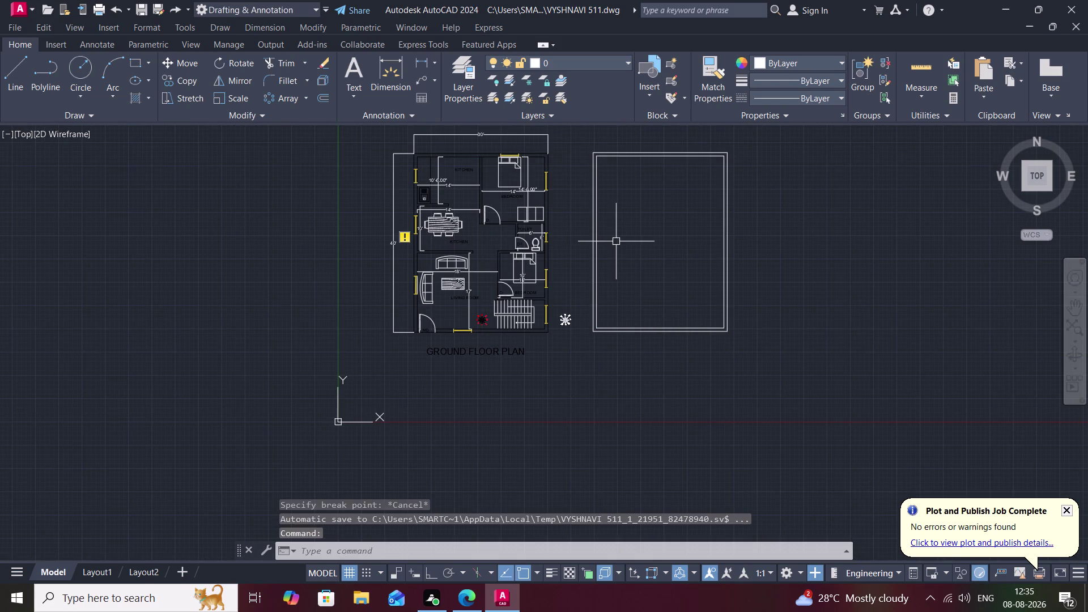
Join the inner top line with window-selected inner lines into one polyline.
text(j)
key(space)
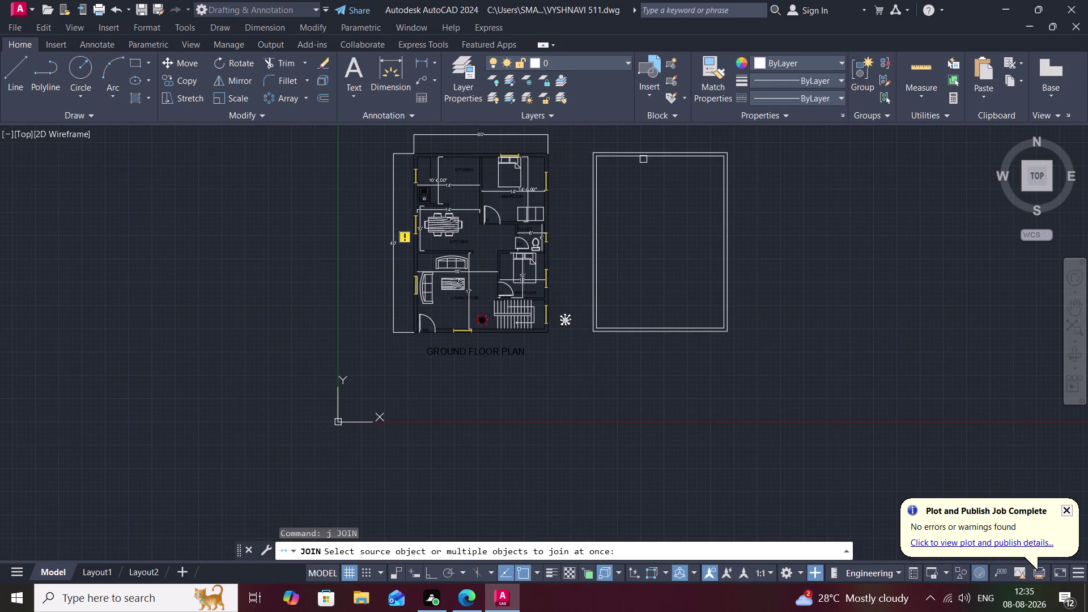
click(643, 159)
scroll(up, 3)
middle_drag(704, 209, 545, 464)
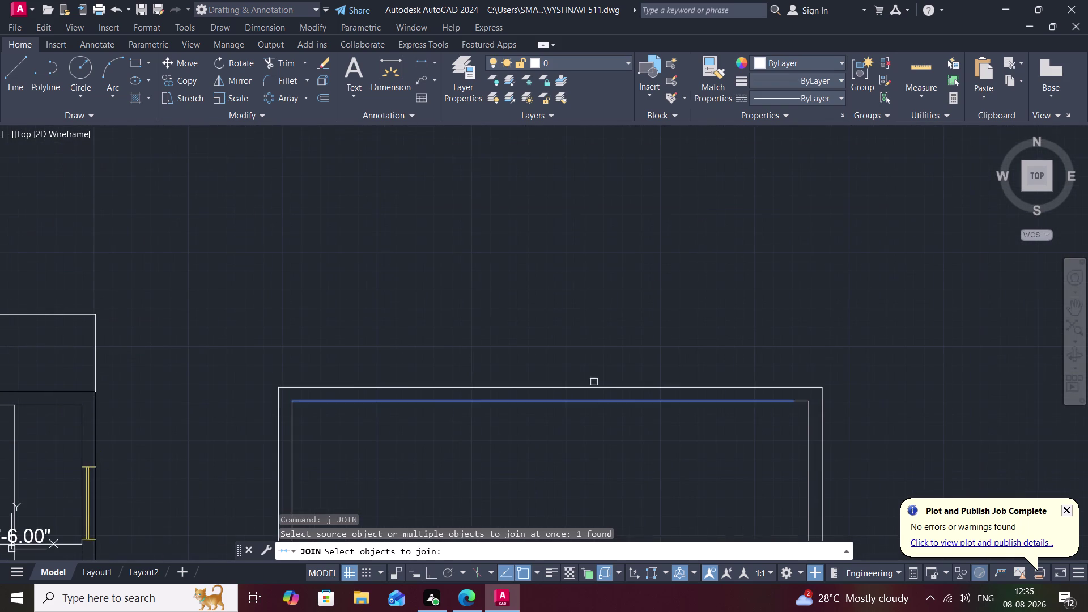
click(800, 405)
key(Escape)
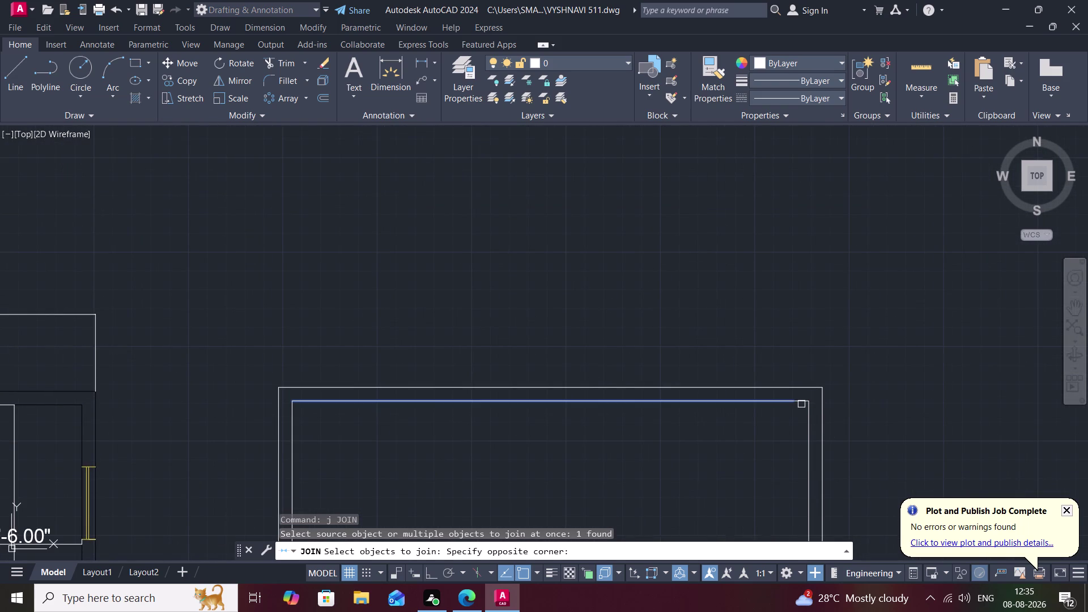
click(802, 403)
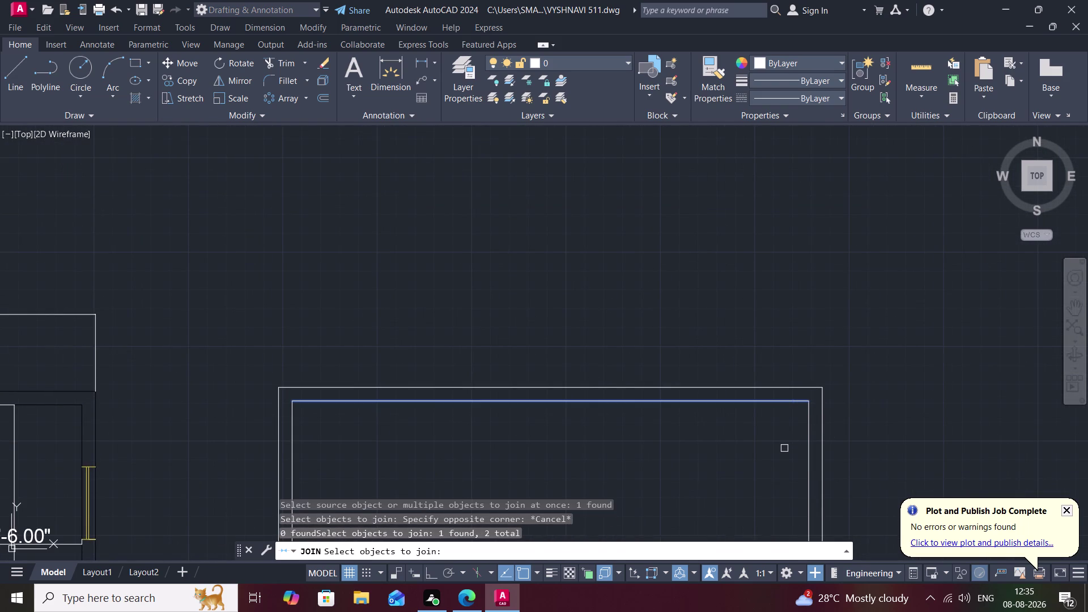
key(Return)
scroll(down, 3)
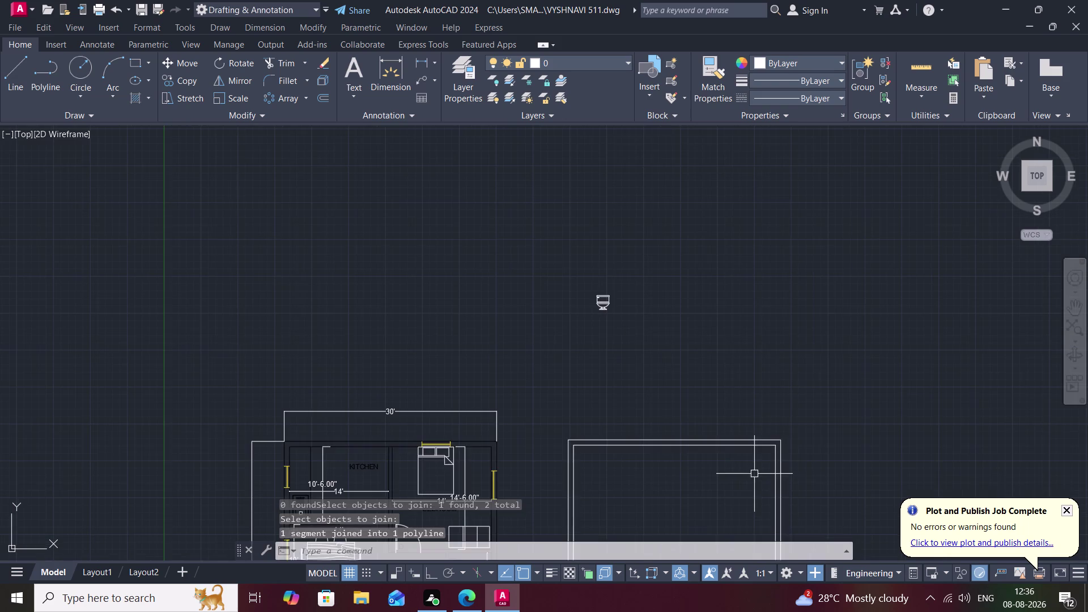
middle_drag(755, 474, 710, 338)
middle_drag(685, 347, 684, 297)
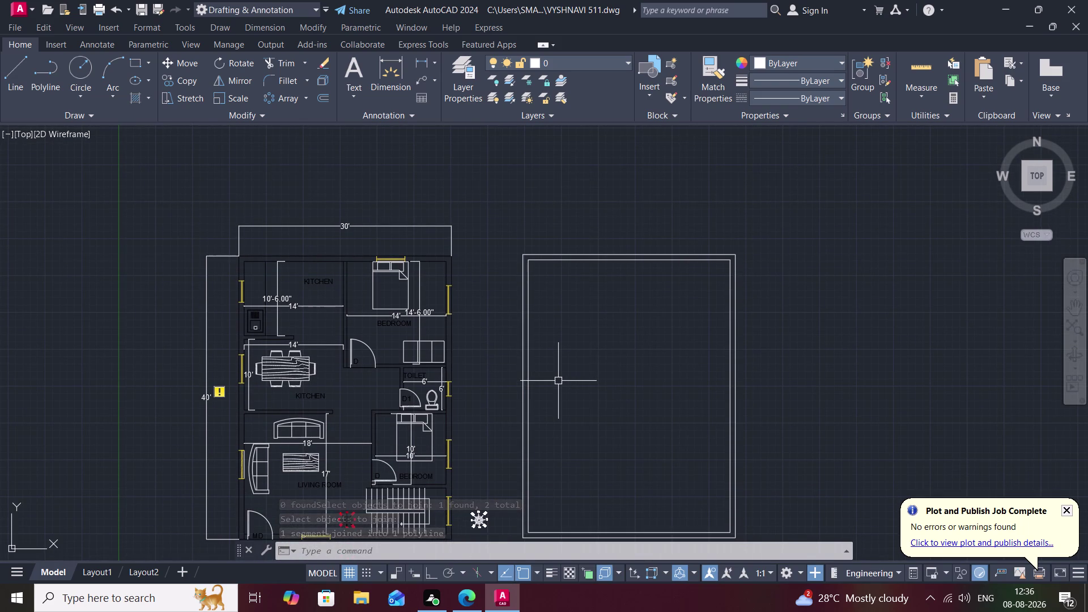
Offset the inner left edge 14 feet inward to form a vertical wall line.
text(o)
key(space)
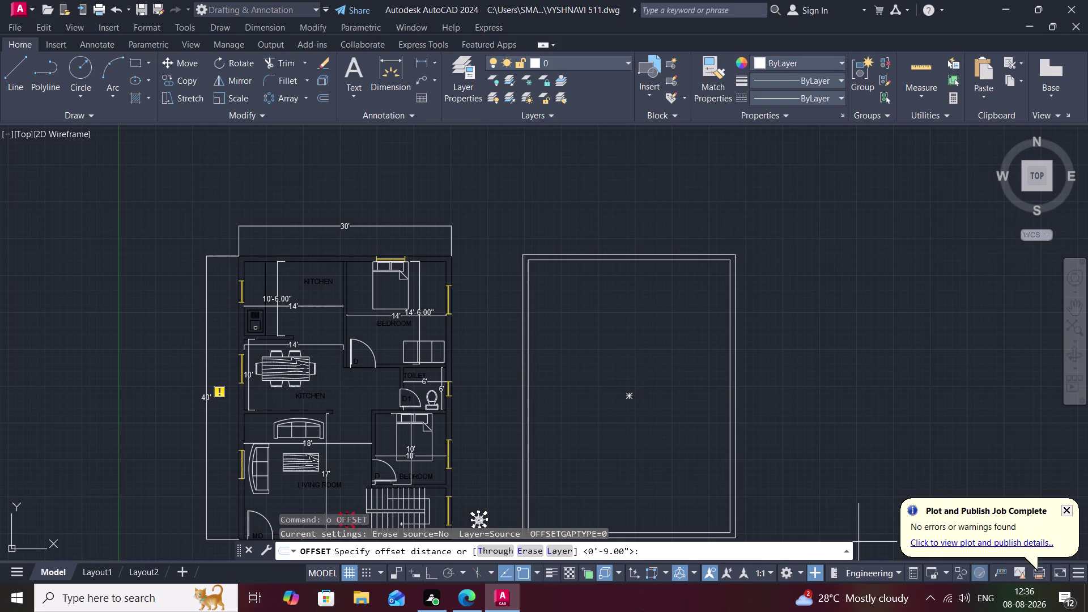
key(1)
key(4)
key(apostrophe)
key(space)
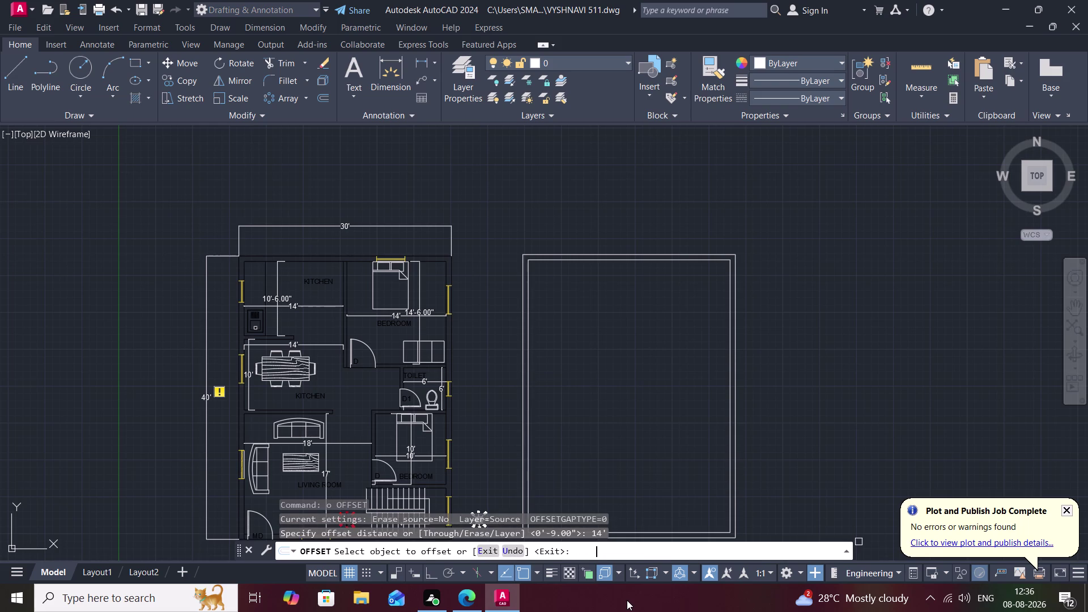
click(530, 370)
click(574, 364)
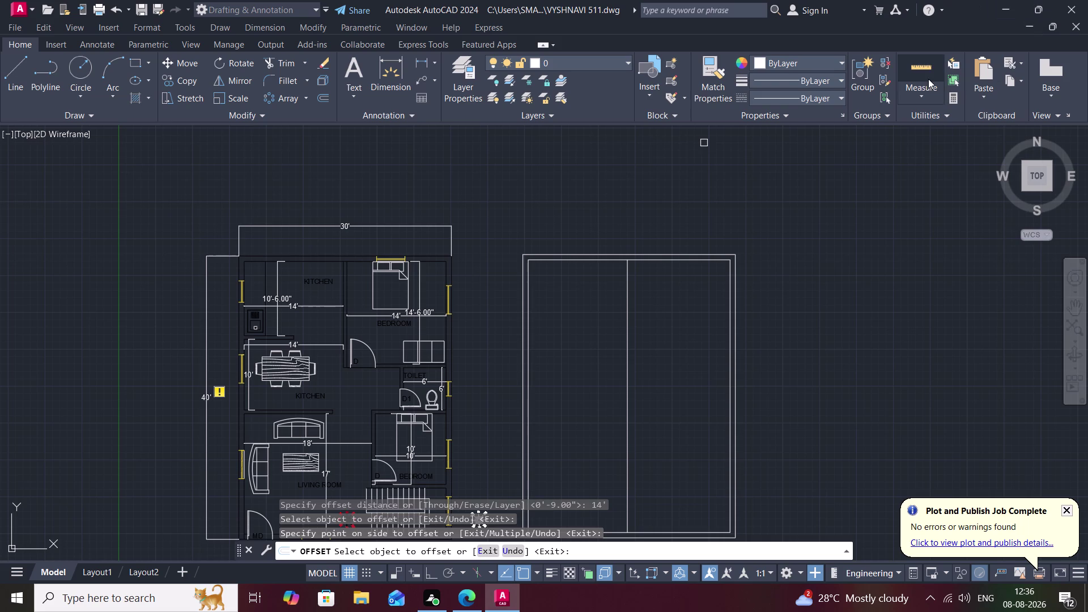
Check distances with Measure, then start and cancel a 6-inch line.
click(928, 79)
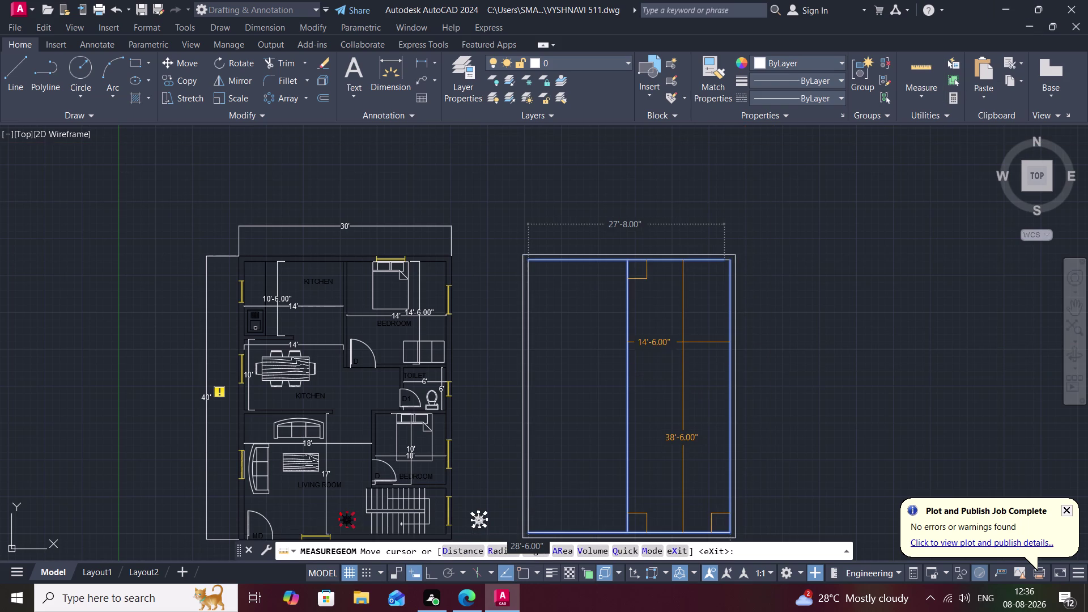
key(Escape)
key(l)
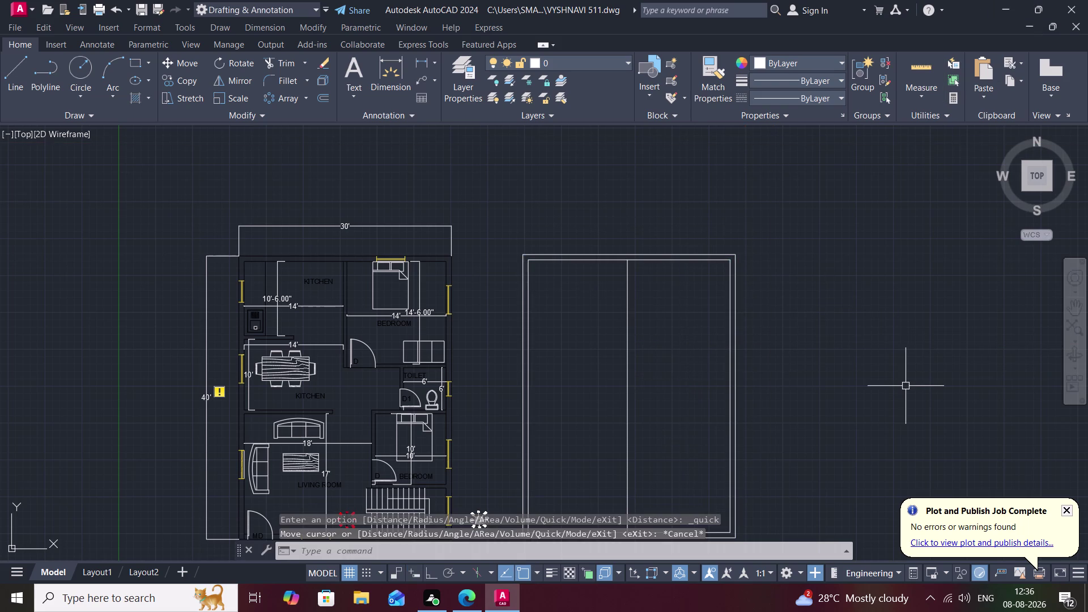
key(space)
key(6)
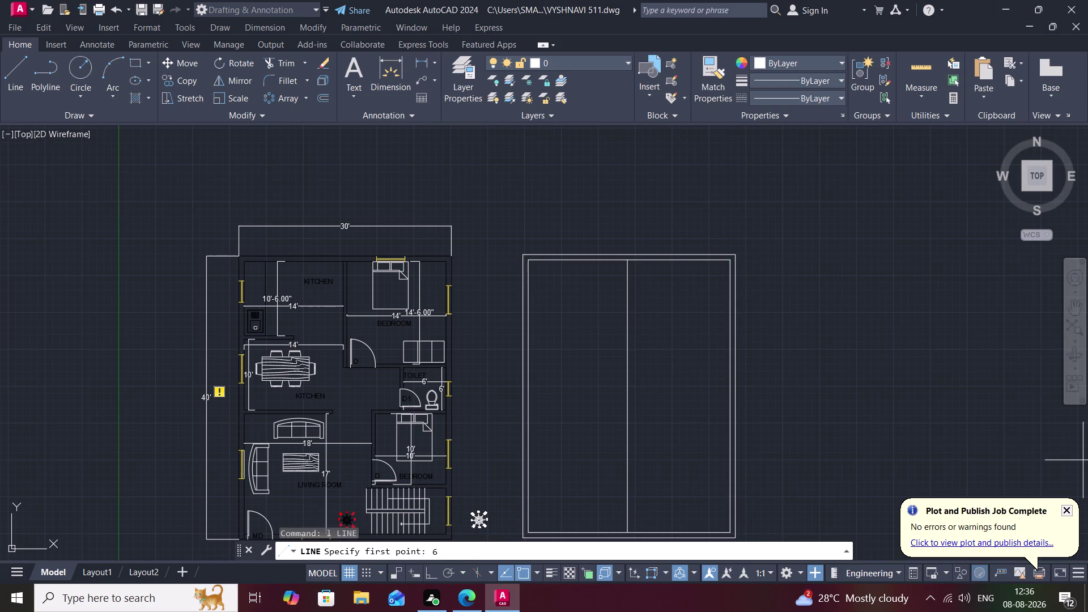
text(")
key(space)
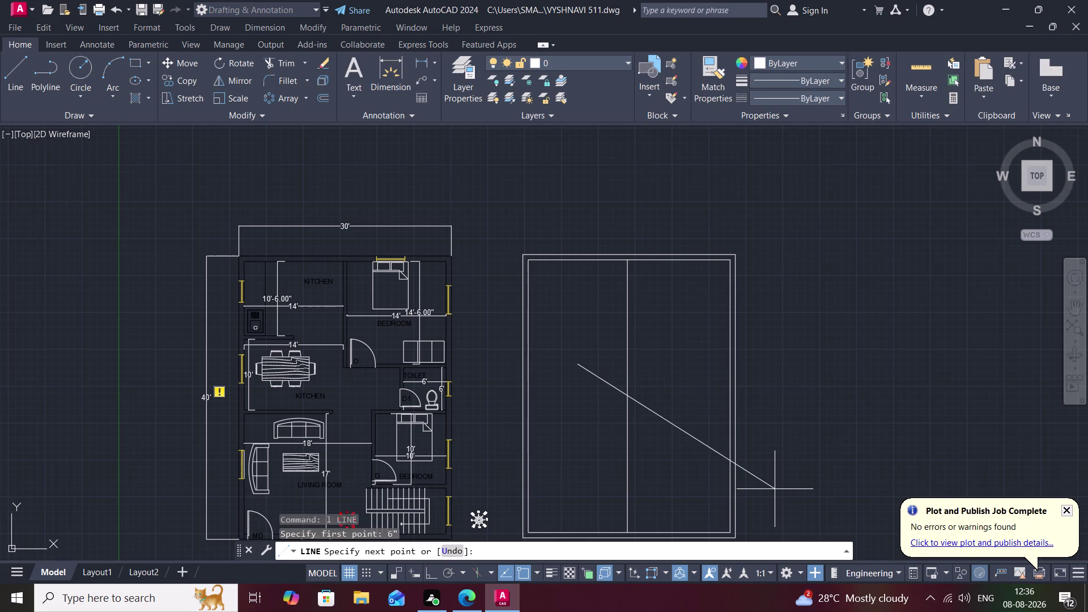
key(Escape)
key(space)
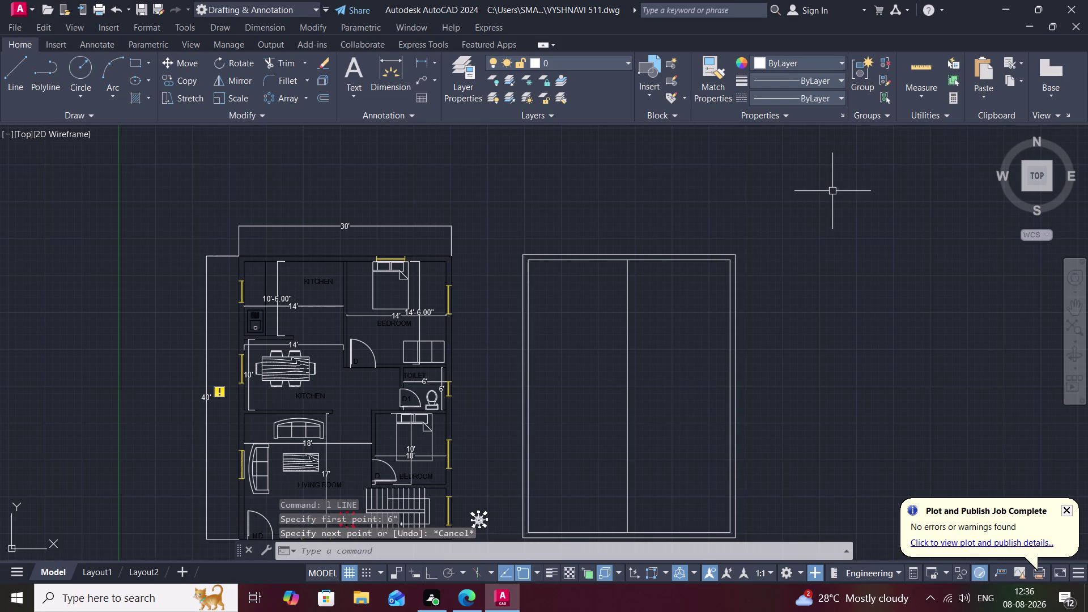
key(Escape)
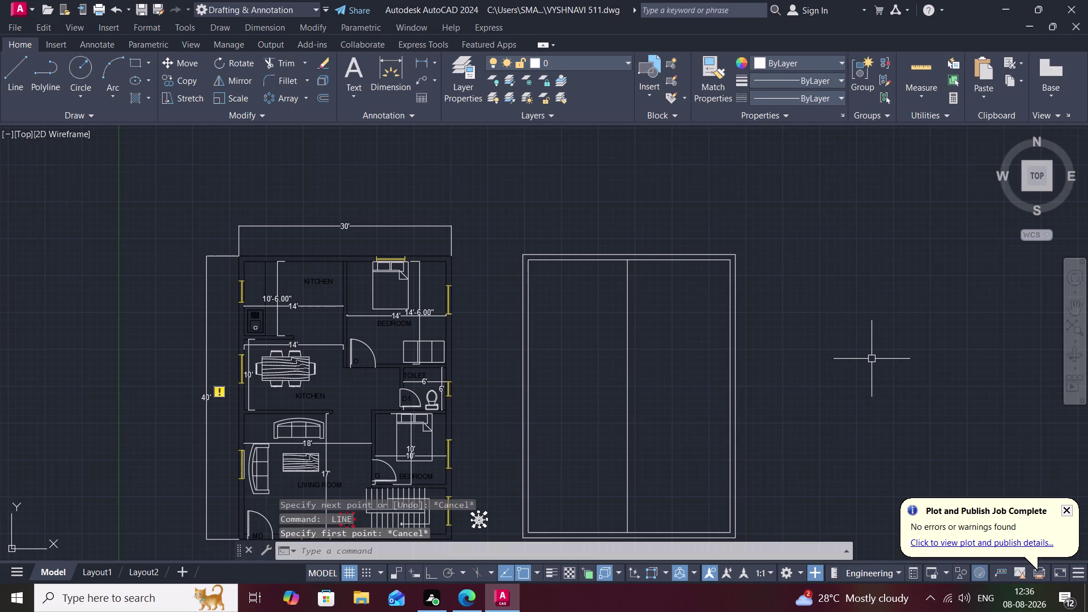
Offset the vertical wall line 6 inches to its right and verify with Measure.
text(o)
key(space)
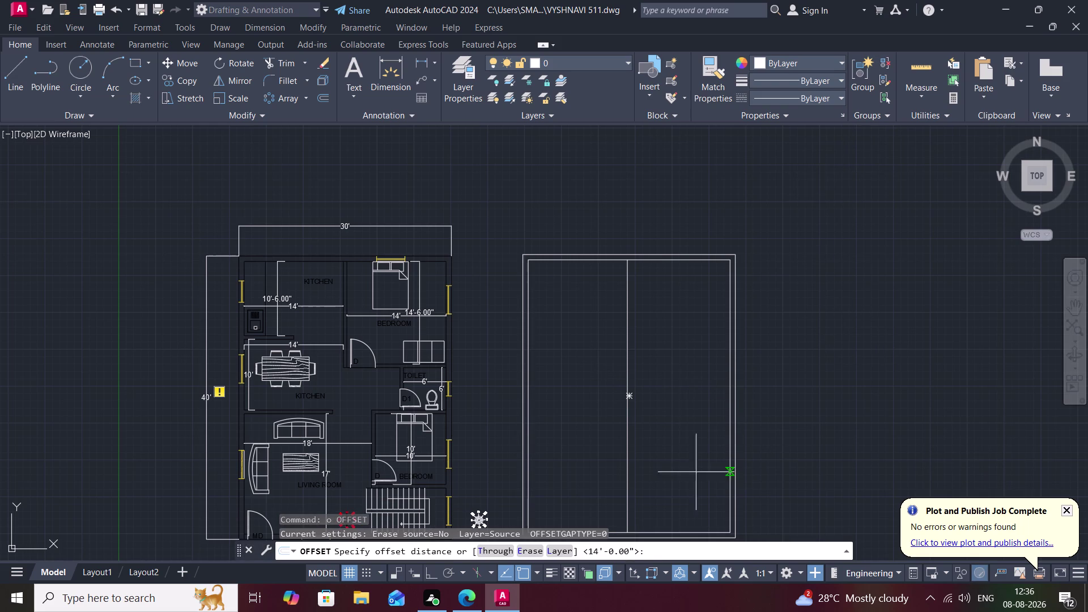
key(6)
key(shift+quotedbl)
key(space)
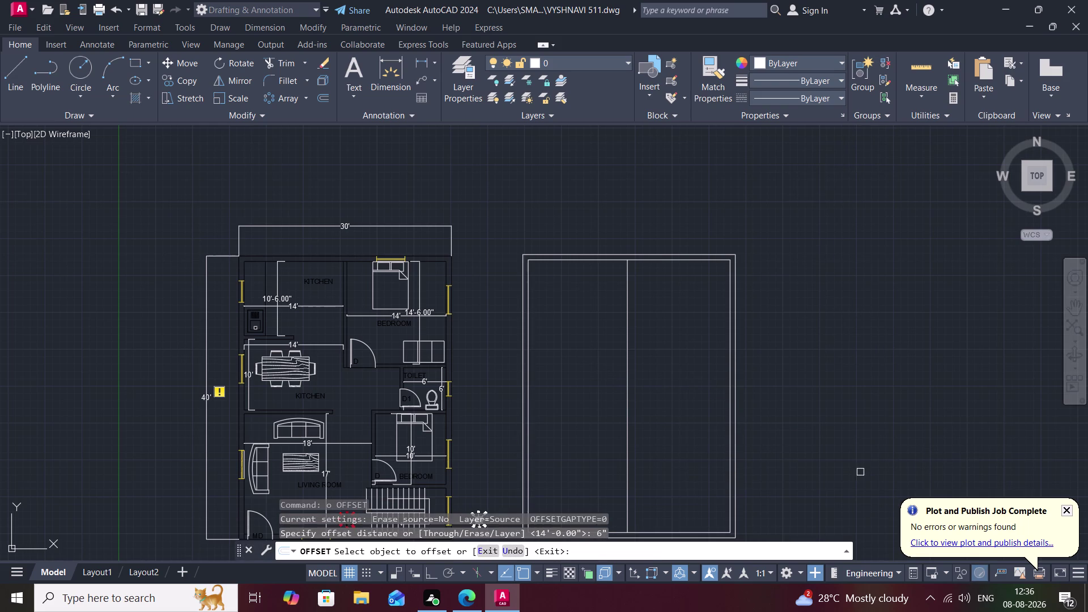
click(628, 332)
click(648, 333)
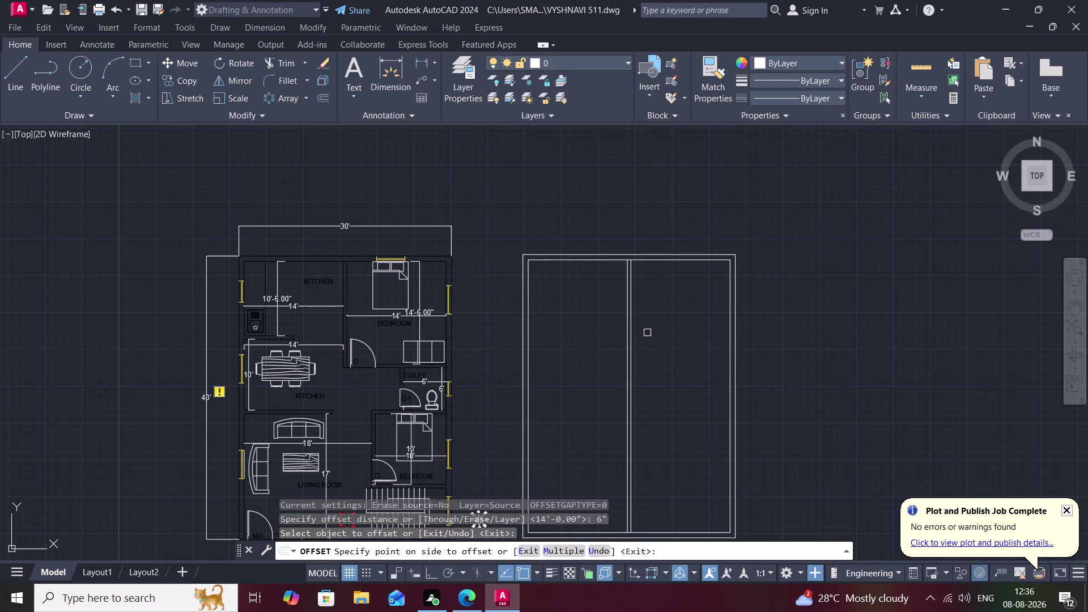
click(920, 64)
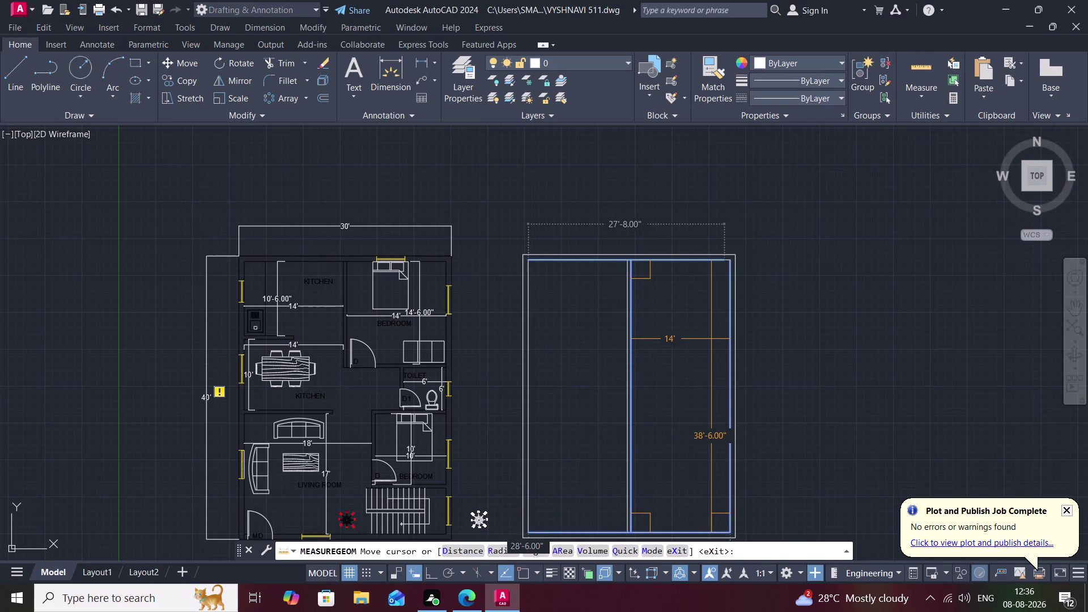
key(Escape)
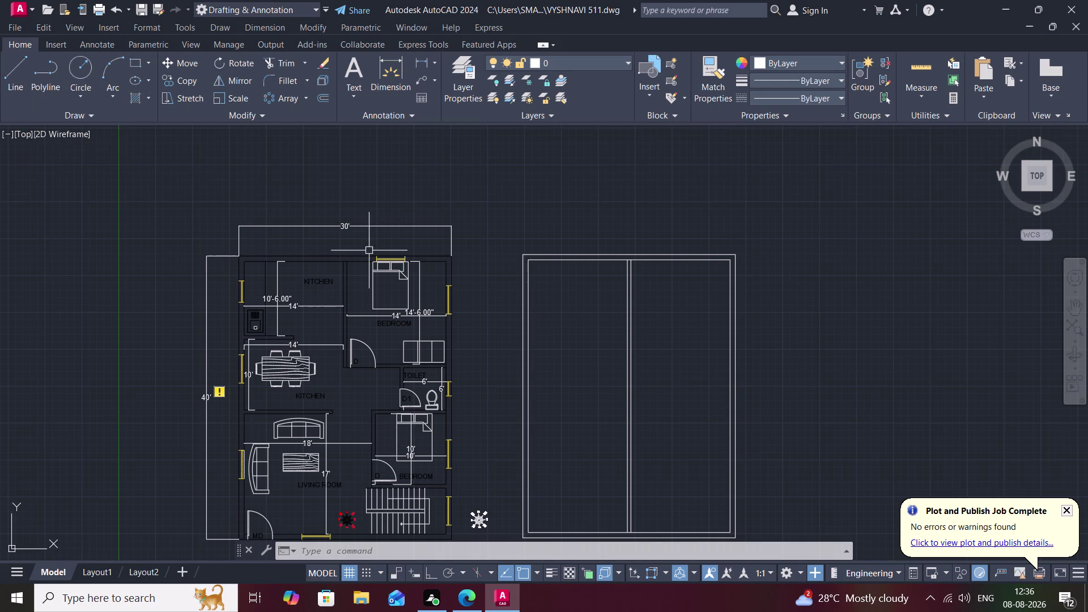
Offset the inner top edge 14'-6" downward and check the room dimensions.
key(o)
key(space)
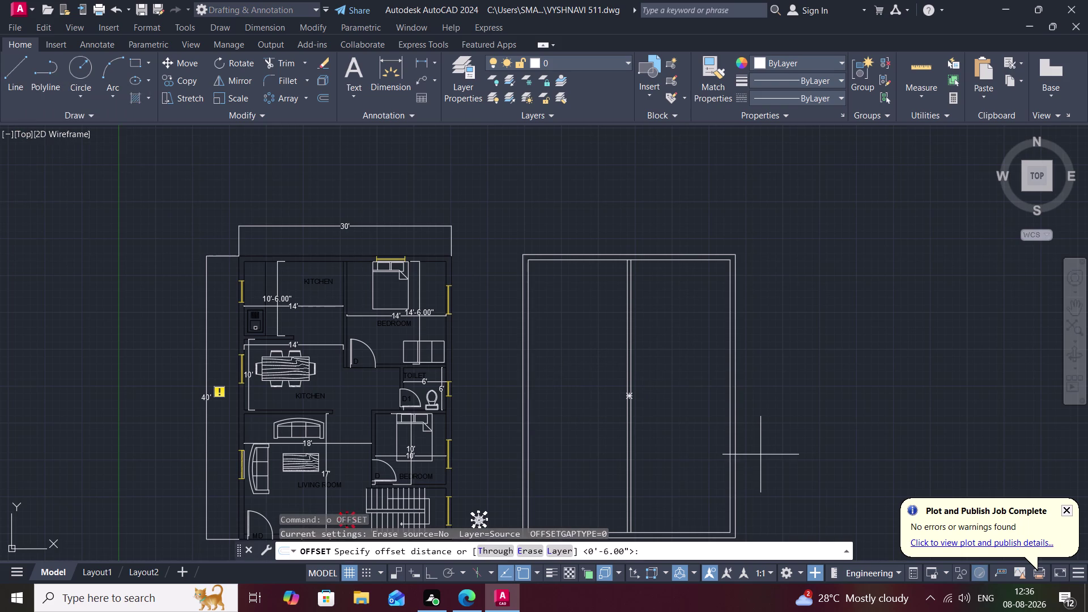
key(1)
text(4)
text(')
text(6)
text(")
key(space)
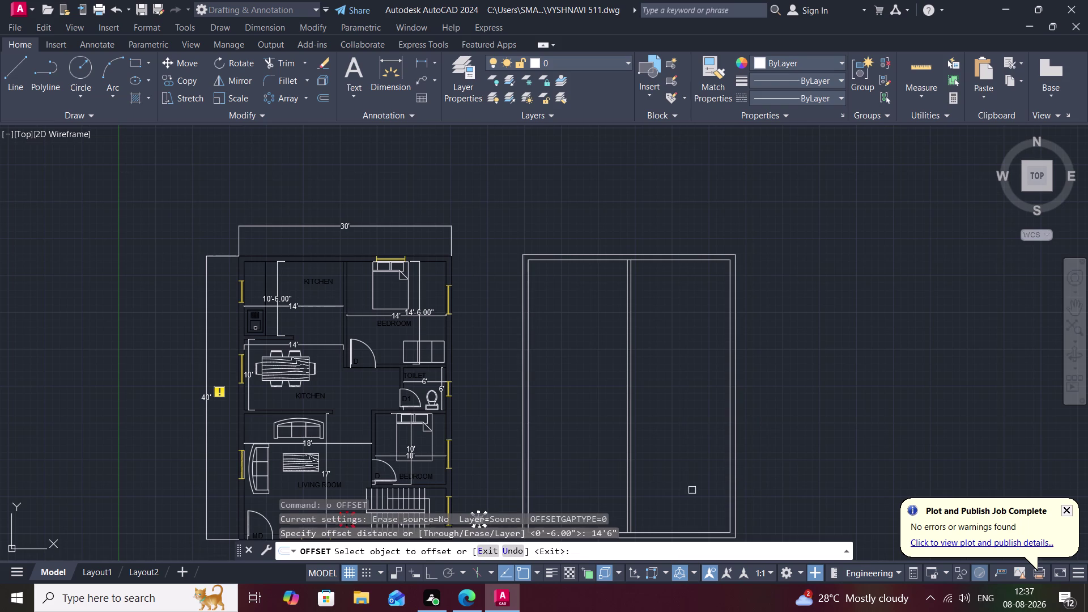
click(583, 259)
click(586, 342)
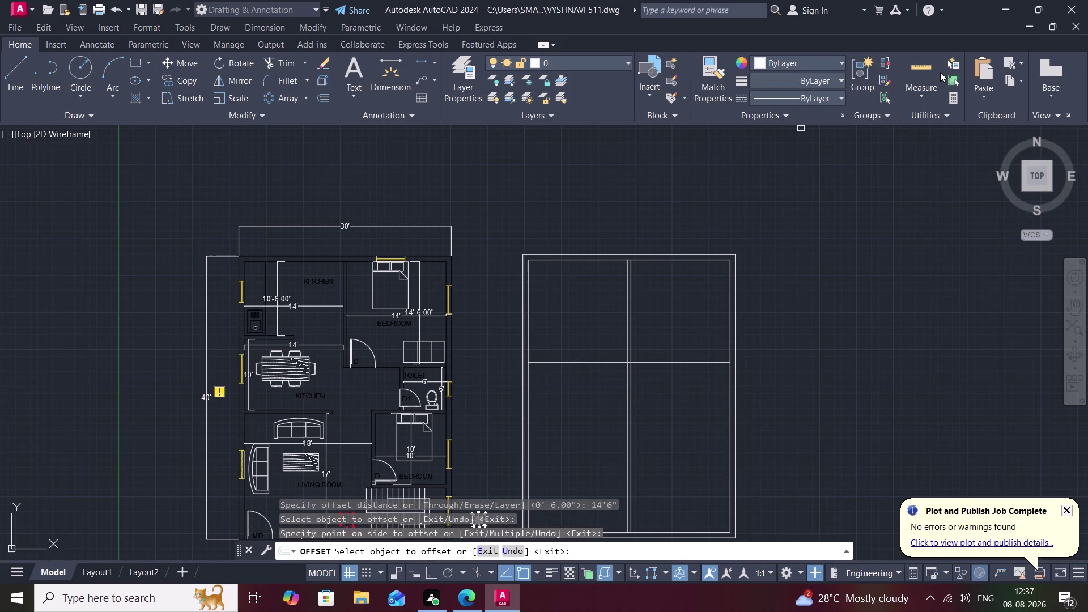
click(940, 72)
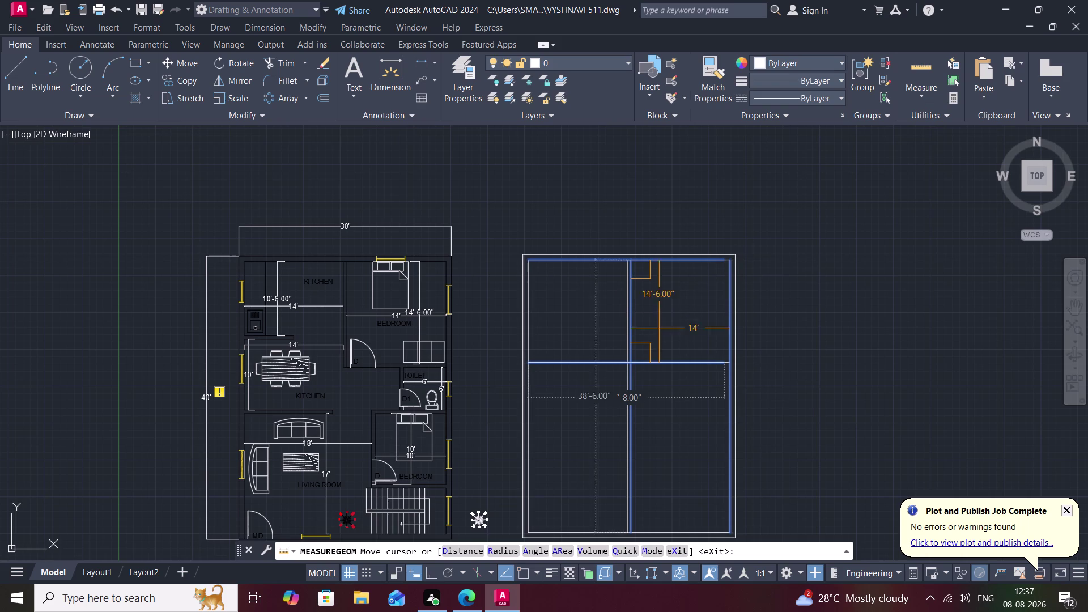
key(Escape)
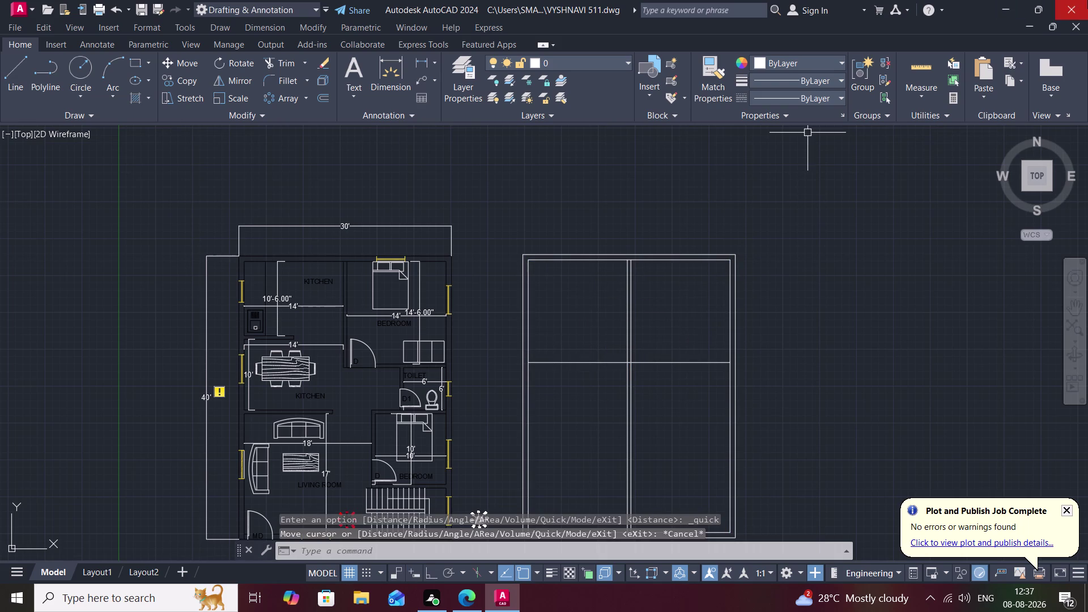
Offset the horizontal wall line 6" downward to form a double wall dividing the rectangle.
key(o)
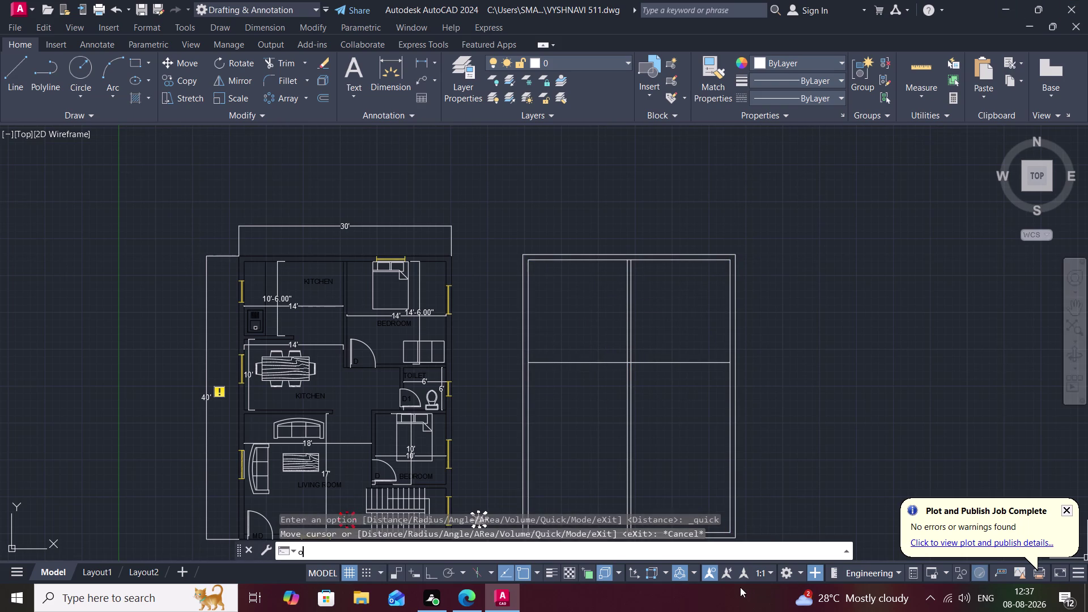
key(space)
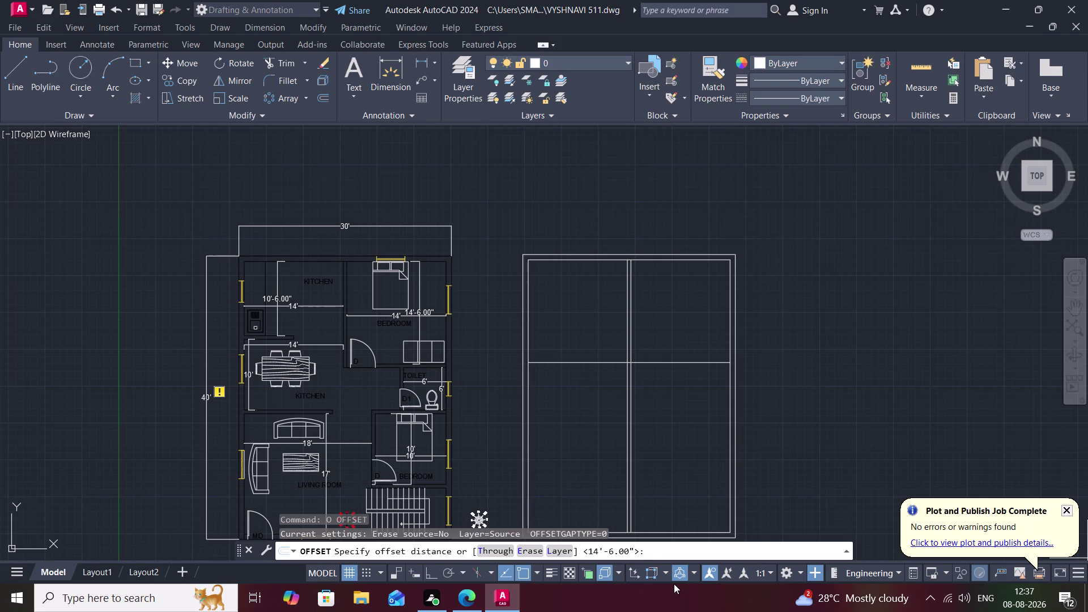
key(6)
text(")
key(space)
click(677, 362)
click(677, 383)
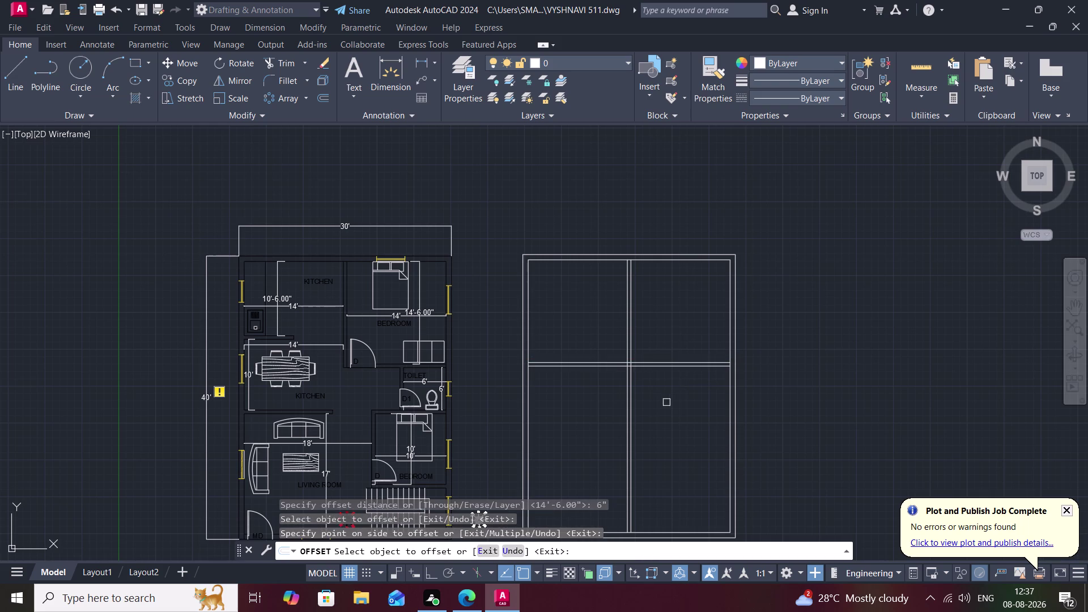
middle_drag(667, 403, 698, 277)
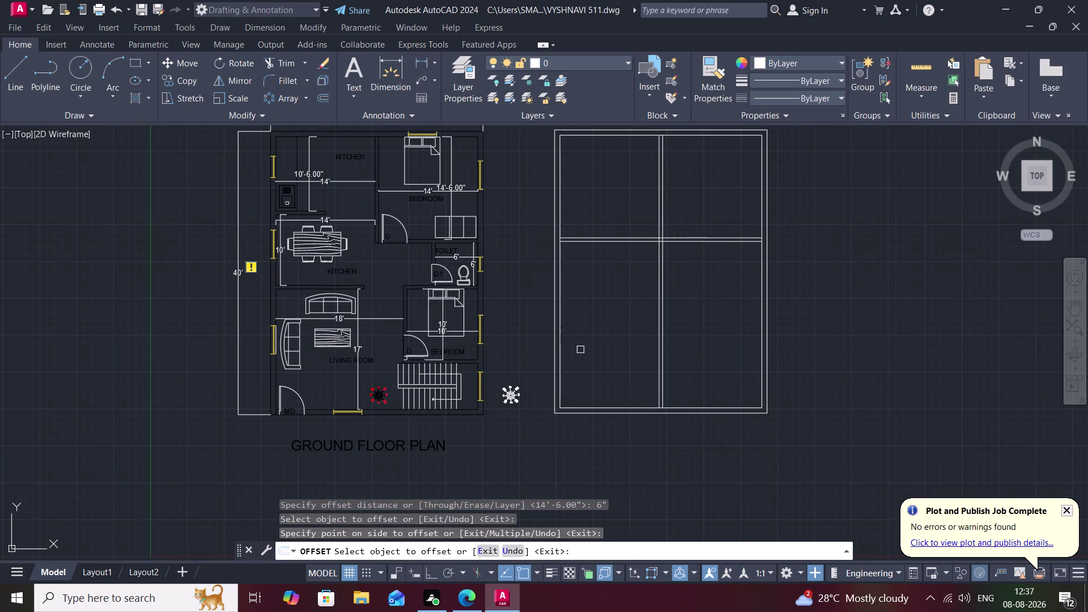